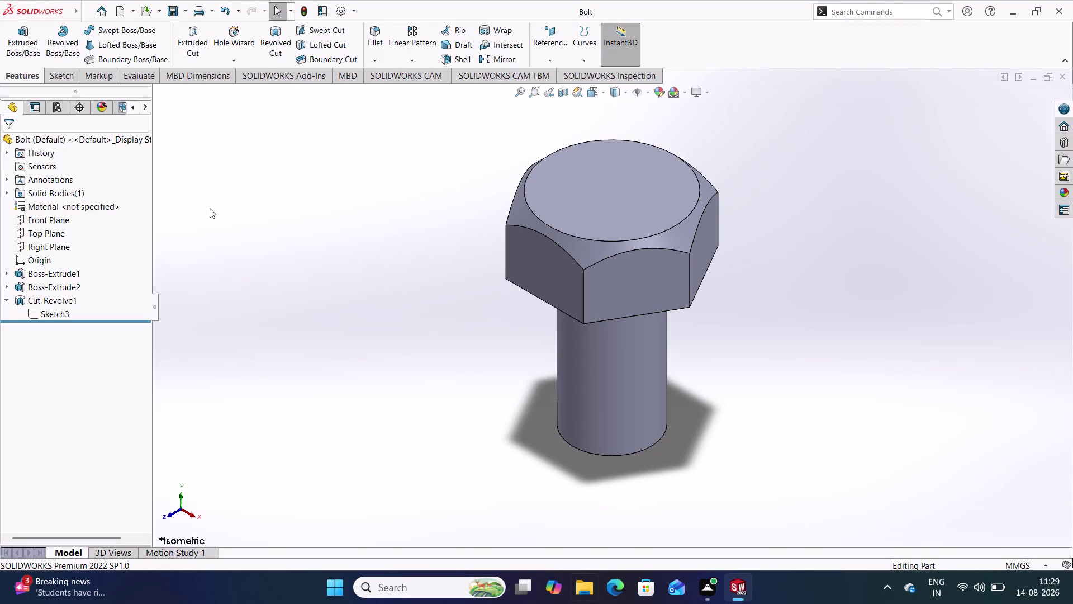
Assign Commercially Pure CP-Ti from Titanium Alloys to the bolt and close the material window.
right_click(72, 208)
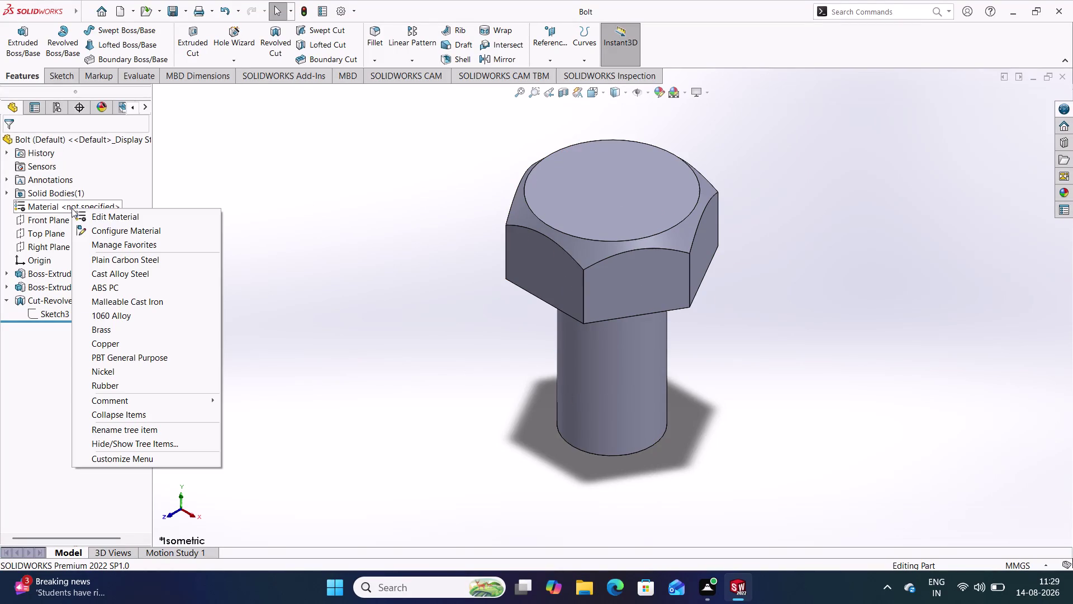
click(122, 216)
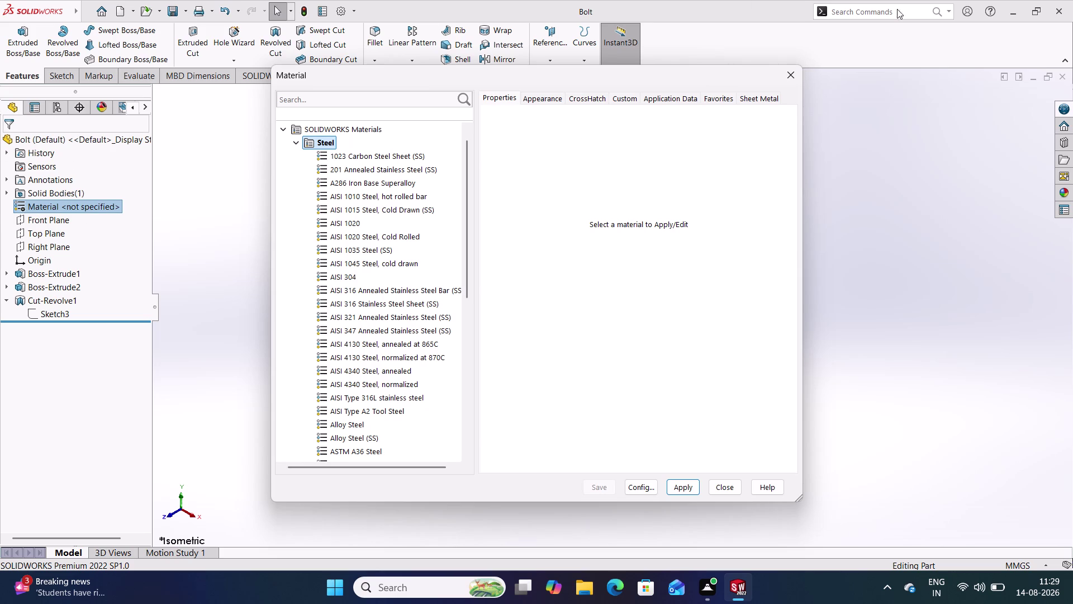
scroll(down, 3)
scroll(down, 3)
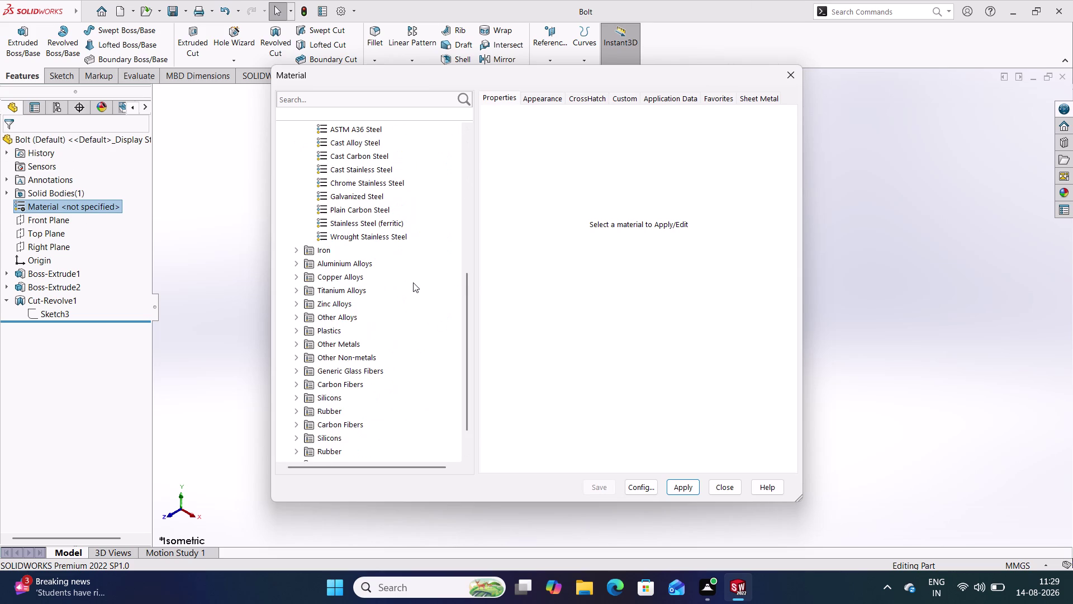
click(351, 265)
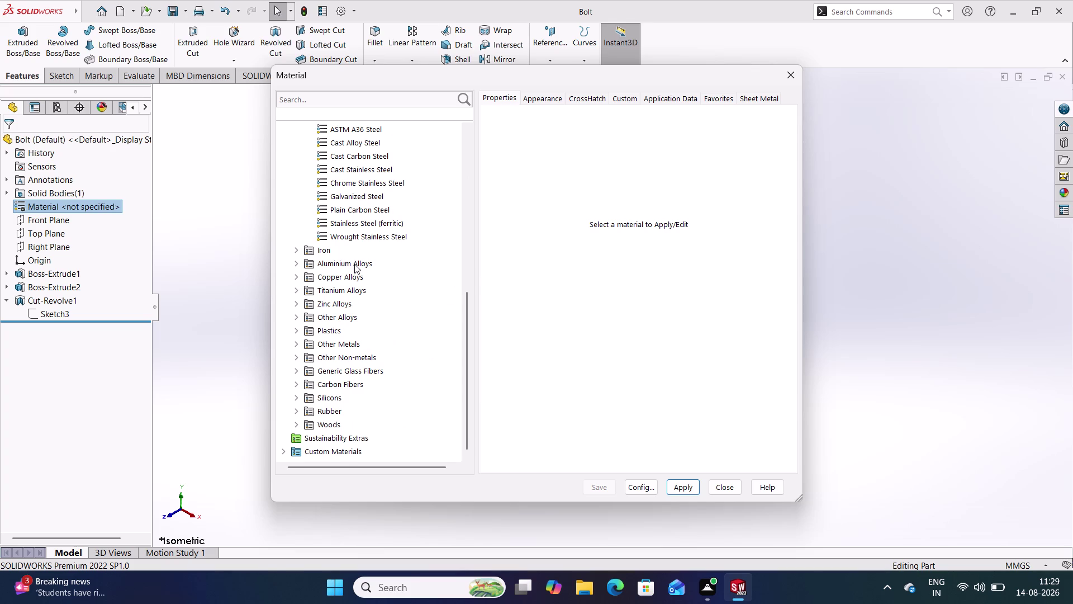
click(357, 292)
double_click(357, 292)
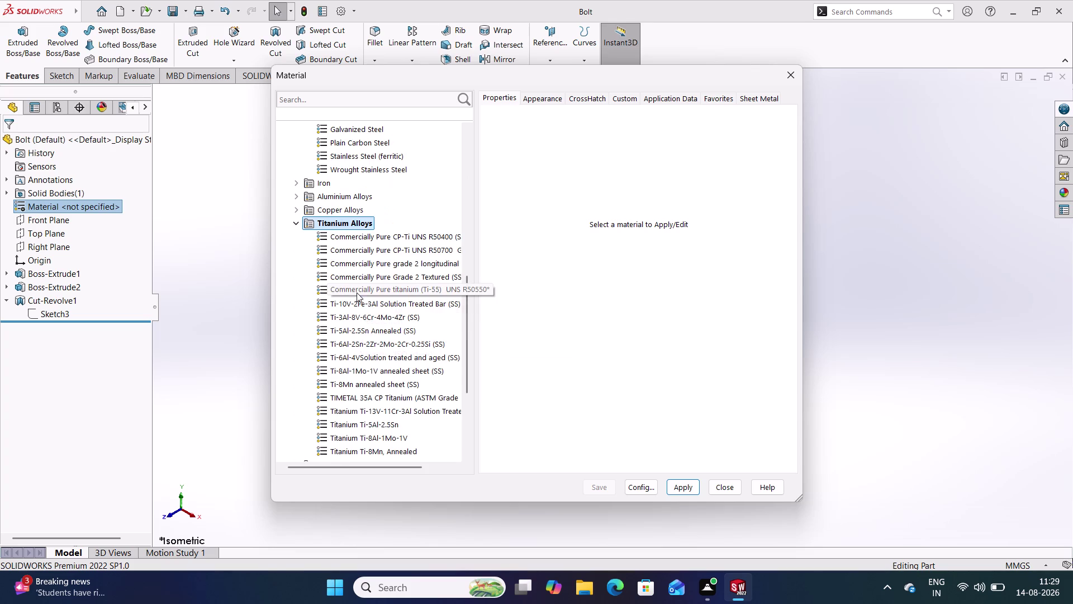
click(378, 240)
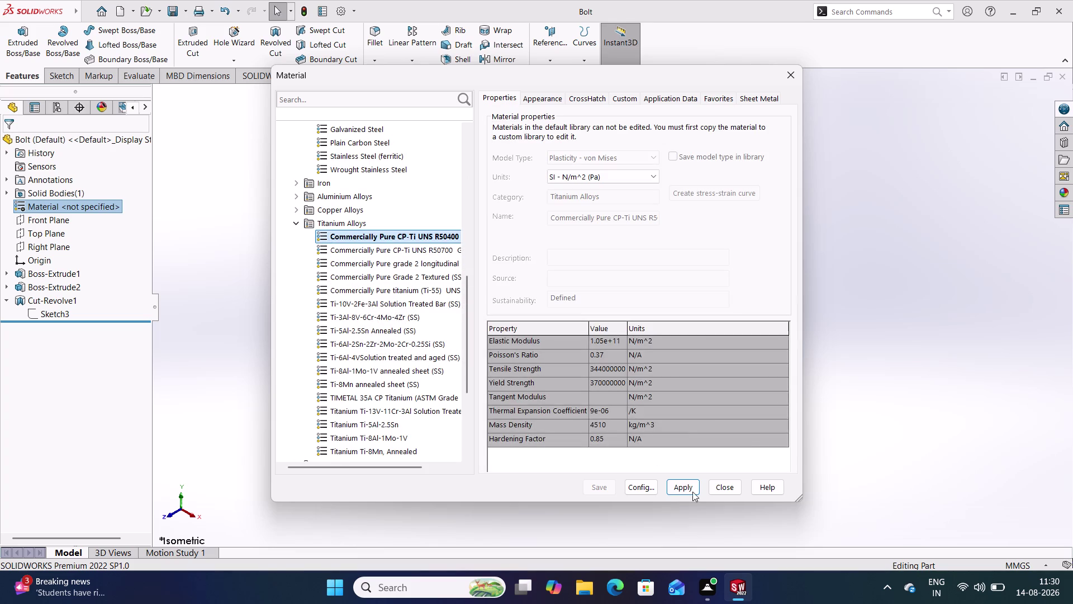
click(685, 482)
click(724, 488)
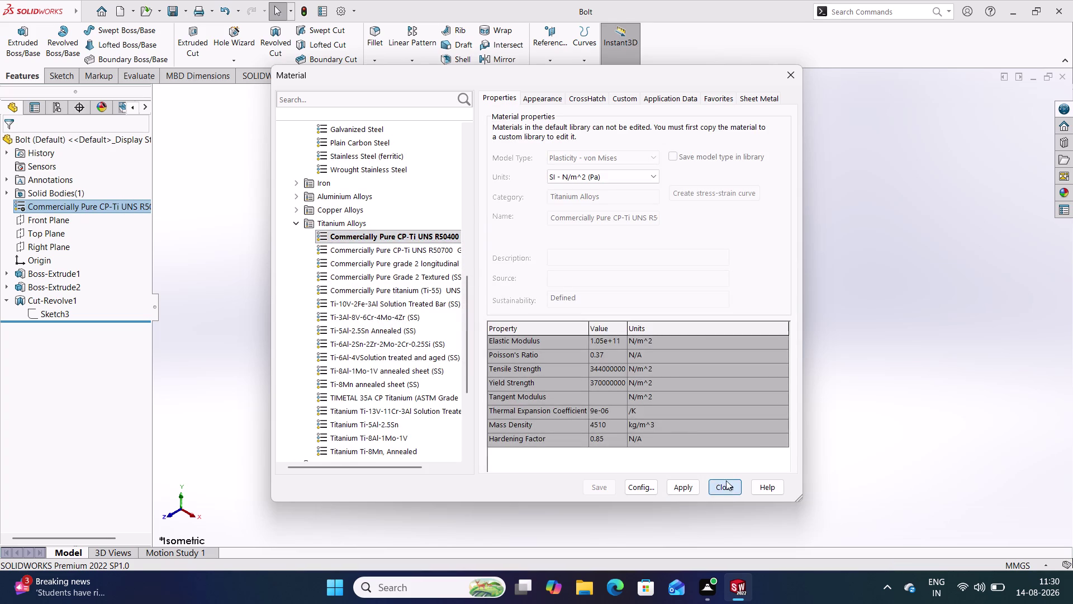
middle_drag(586, 398, 934, 380)
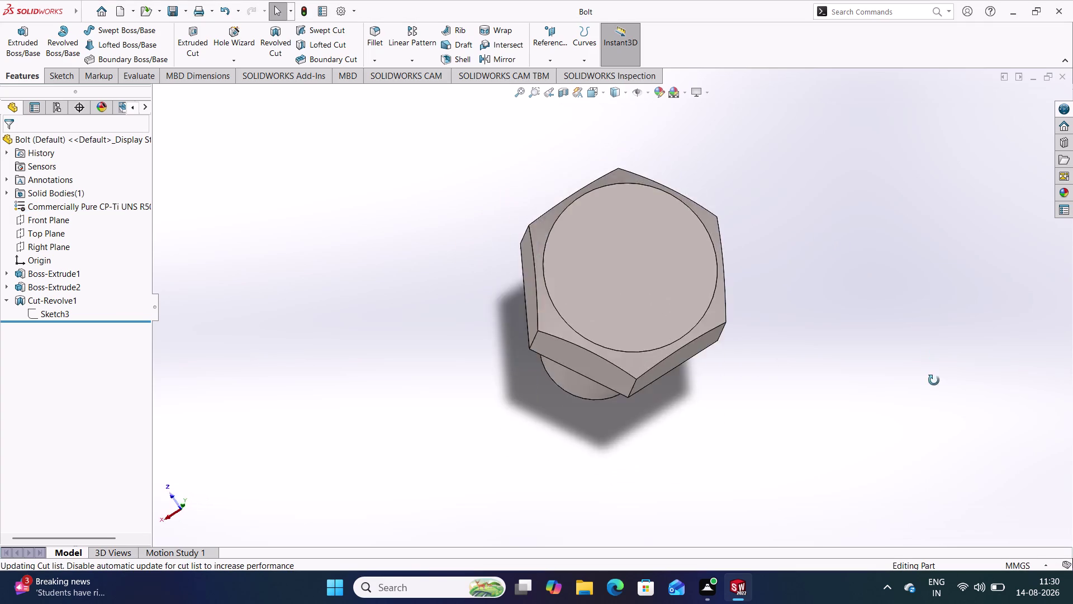
Inspect the titanium bolt, save it, and start a new SOLIDWORKS document.
middle_drag(934, 380, 791, 386)
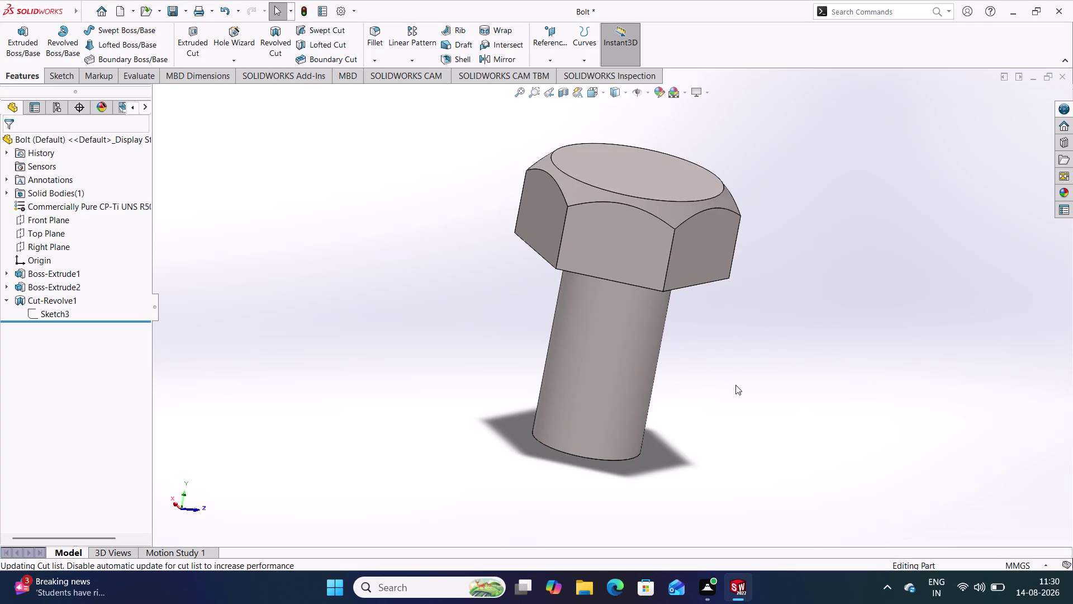
scroll(up, 3)
scroll(up, 3)
scroll(down, 3)
scroll(up, 3)
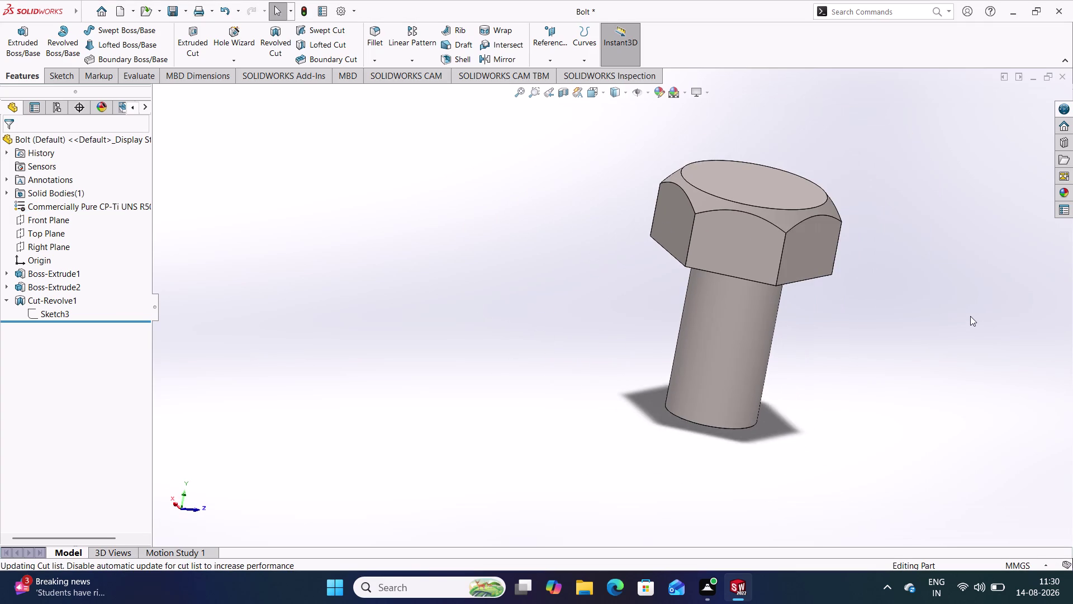
scroll(down, 3)
key(ctrl+s)
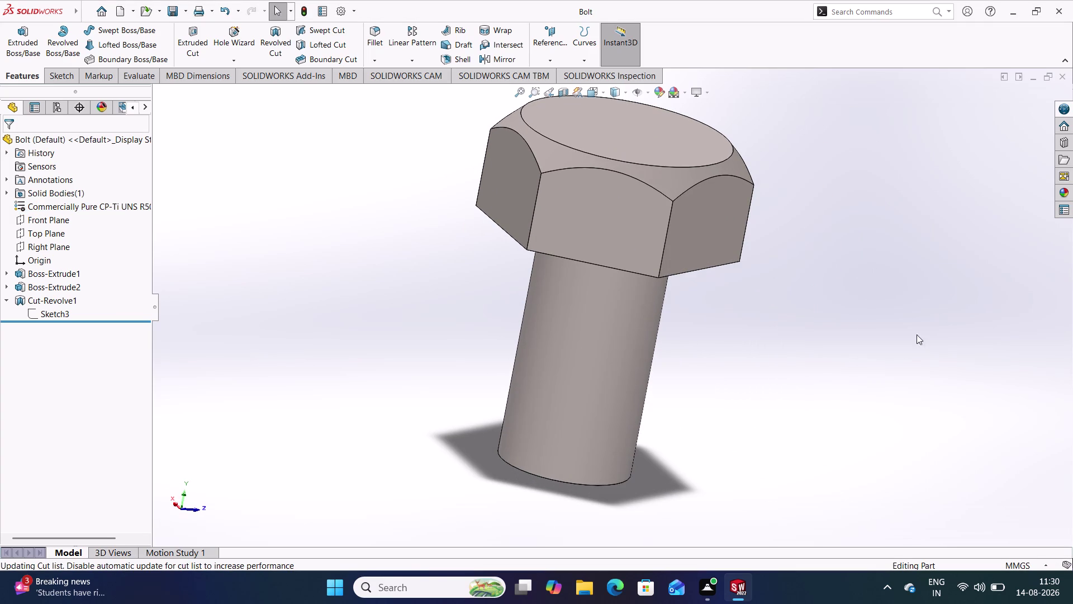
drag(825, 258, 763, 436)
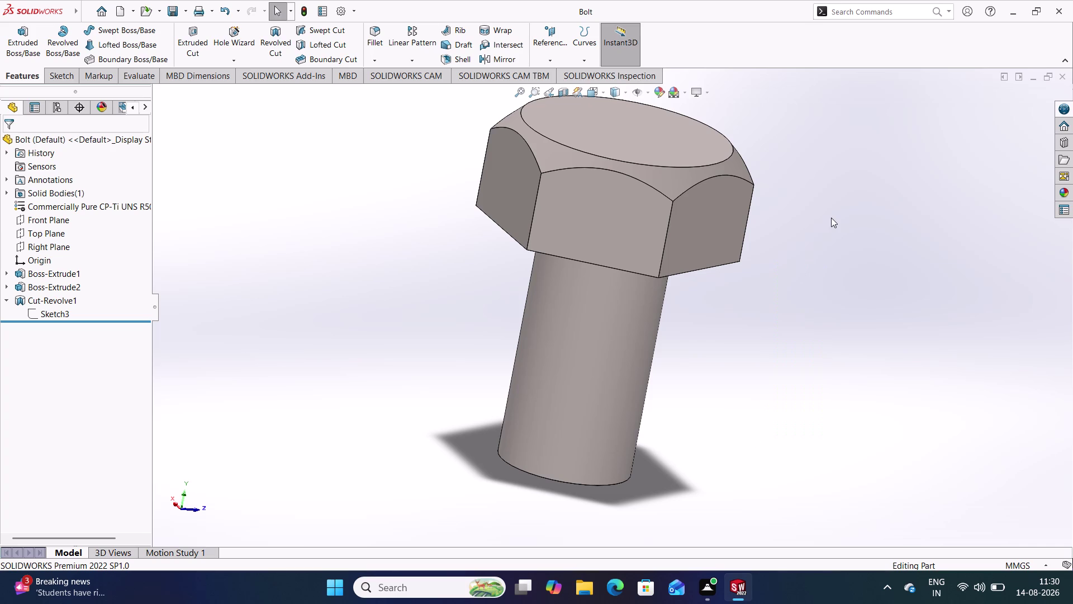
key(n)
key(ctrl+n)
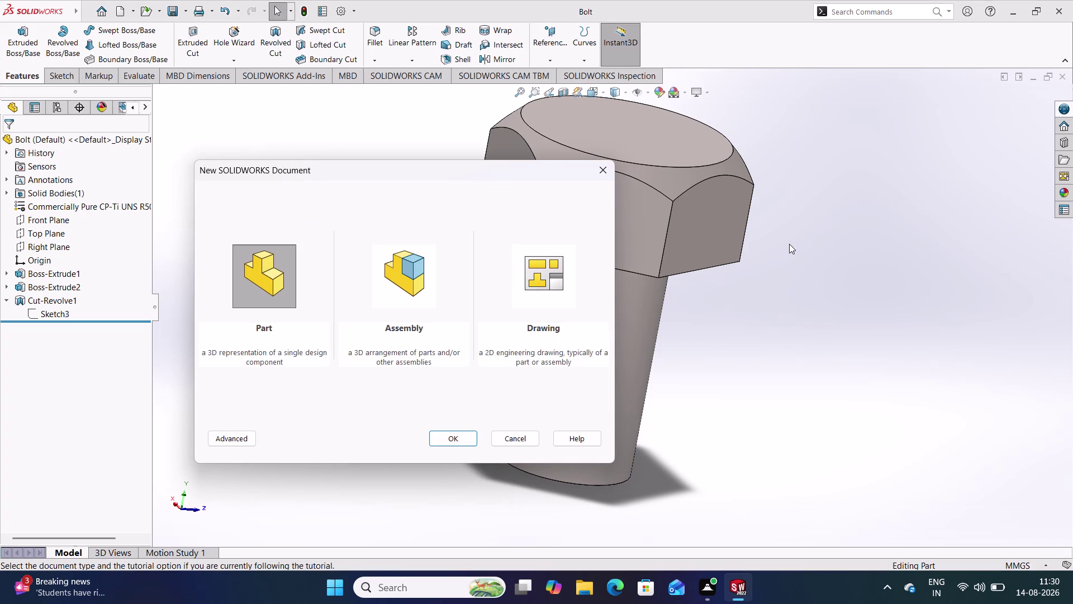
Create a new part, sketch on its Top Plane, and pick the Polygon tool.
key(Return)
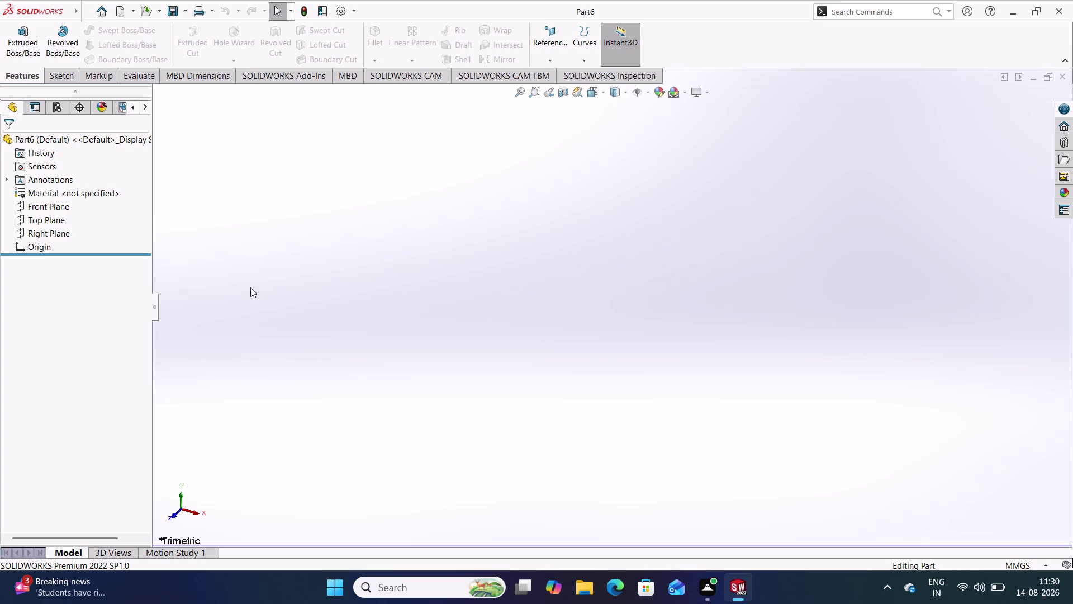
click(46, 222)
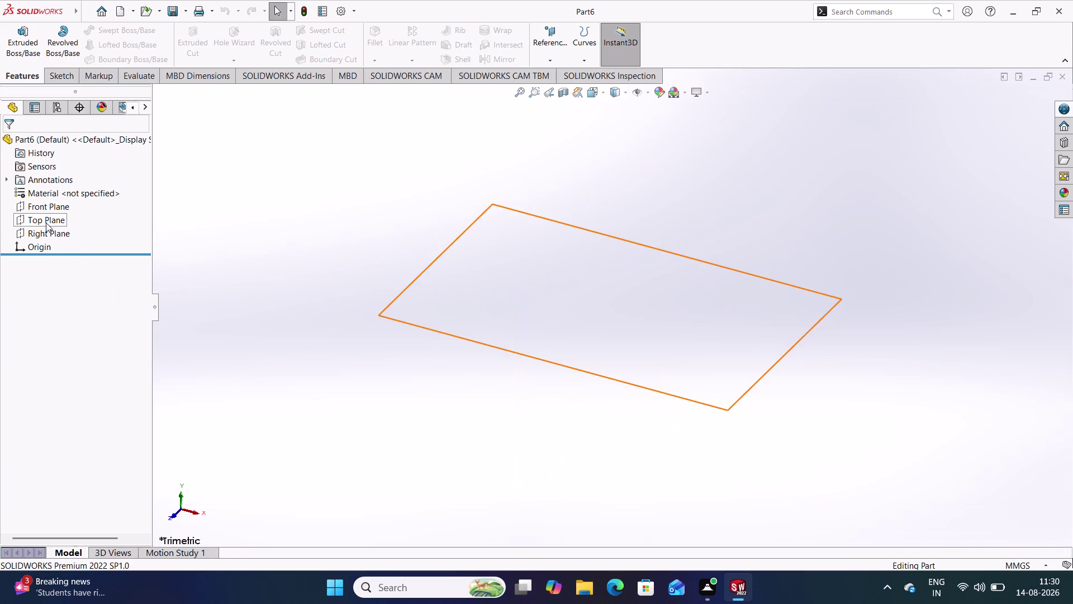
click(53, 206)
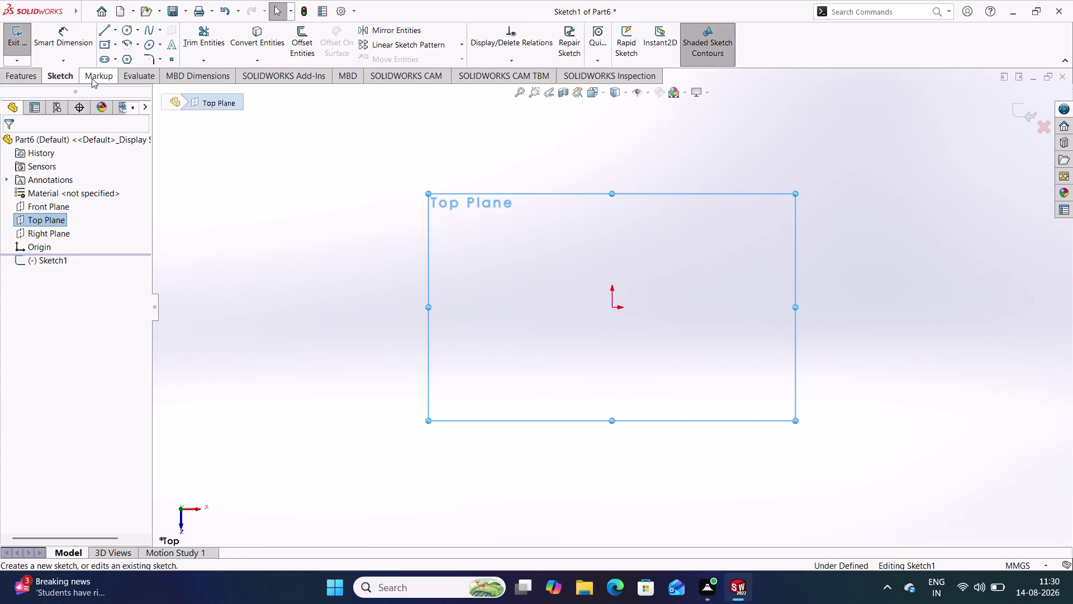
click(128, 61)
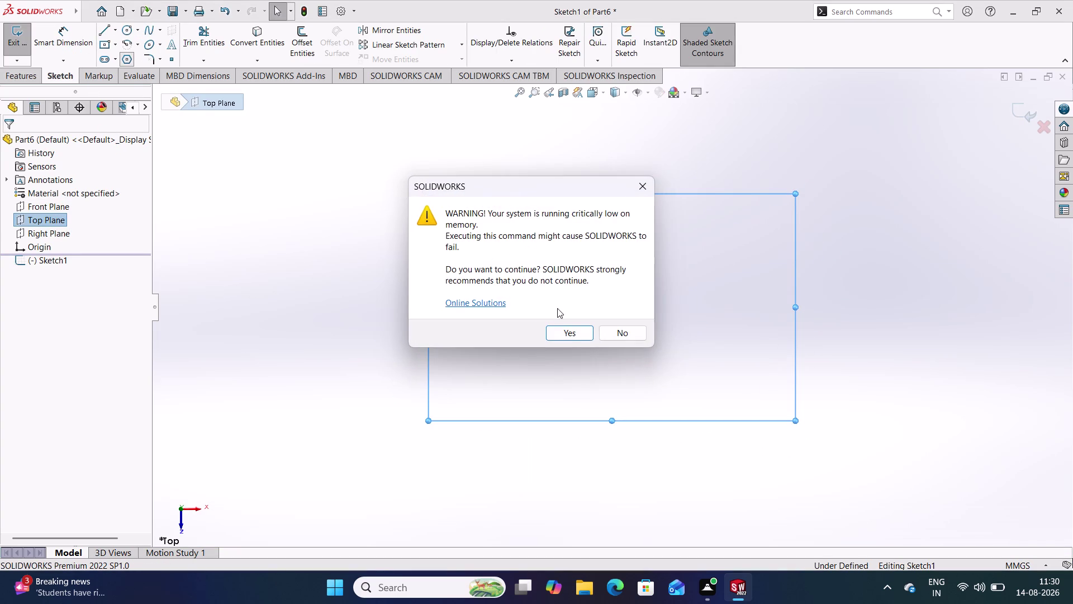
click(568, 333)
Draw the hexagon around the origin and dimension its width to 10 mm.
click(615, 306)
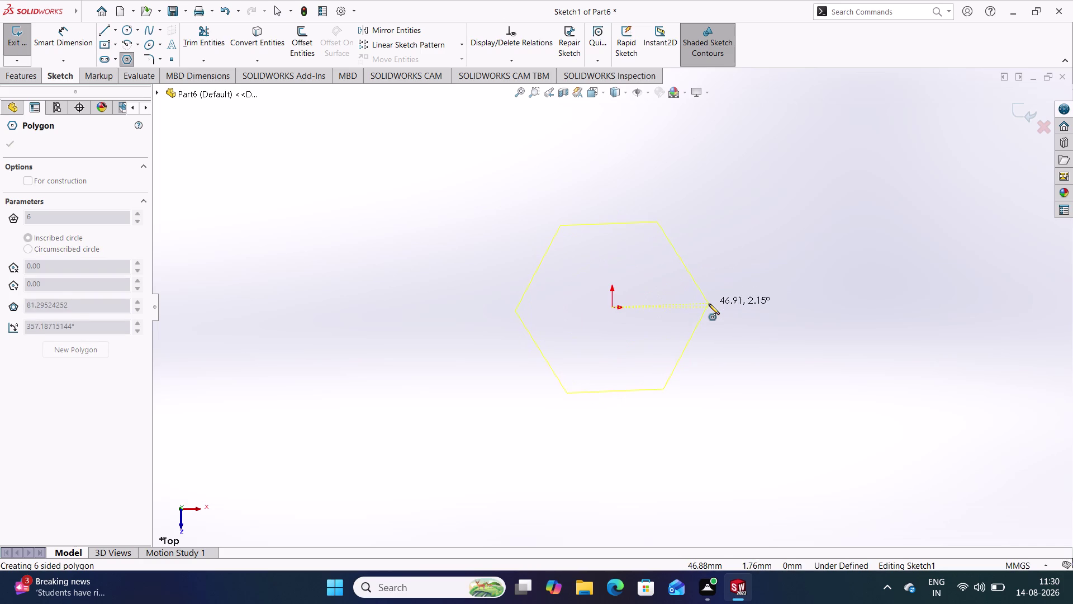
click(708, 306)
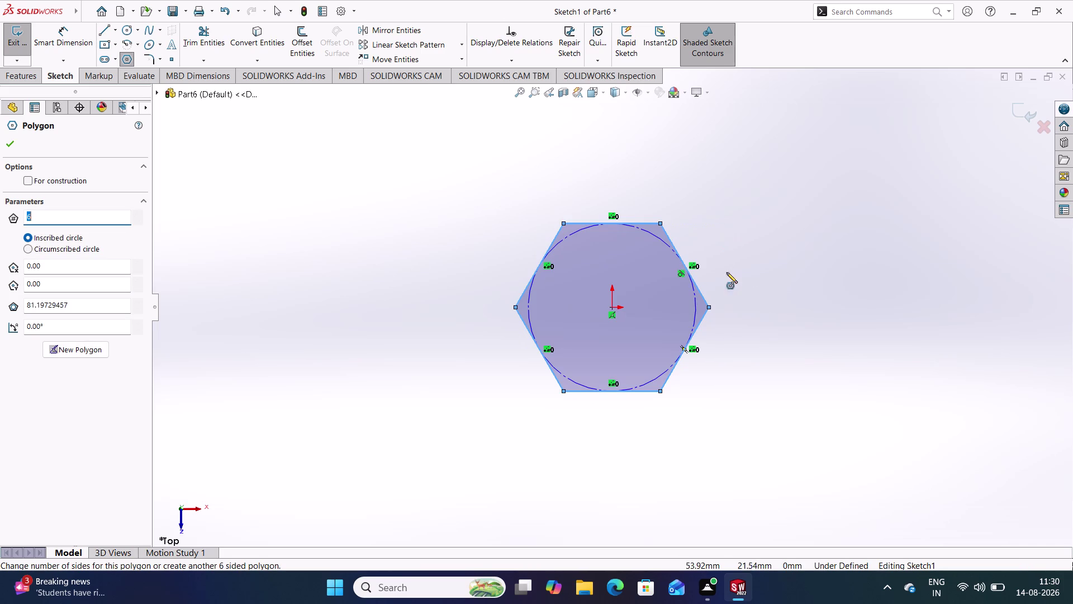
right_drag(786, 371, 788, 168)
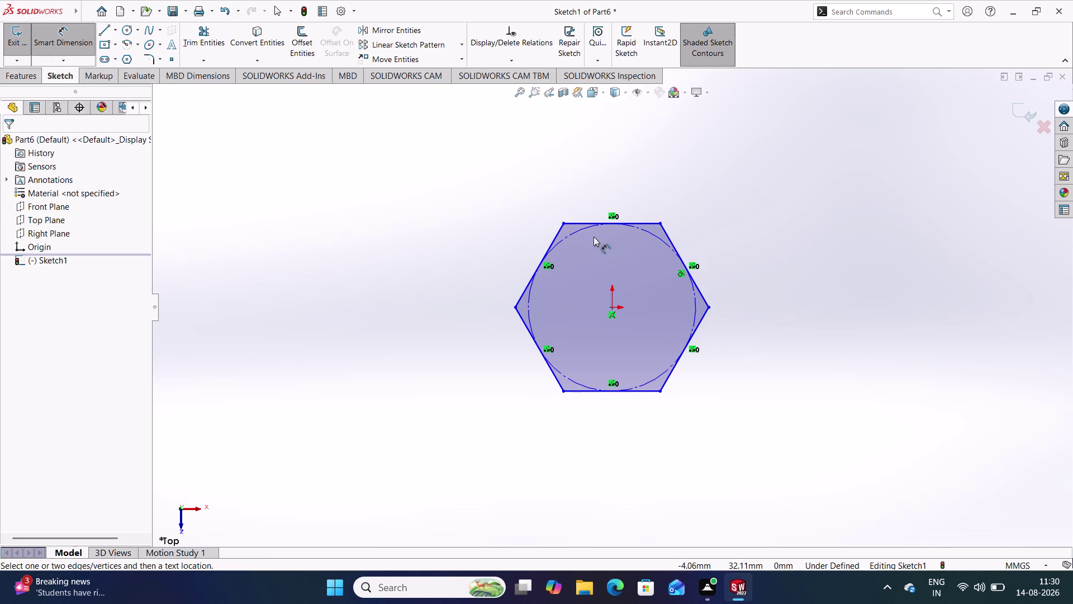
click(516, 306)
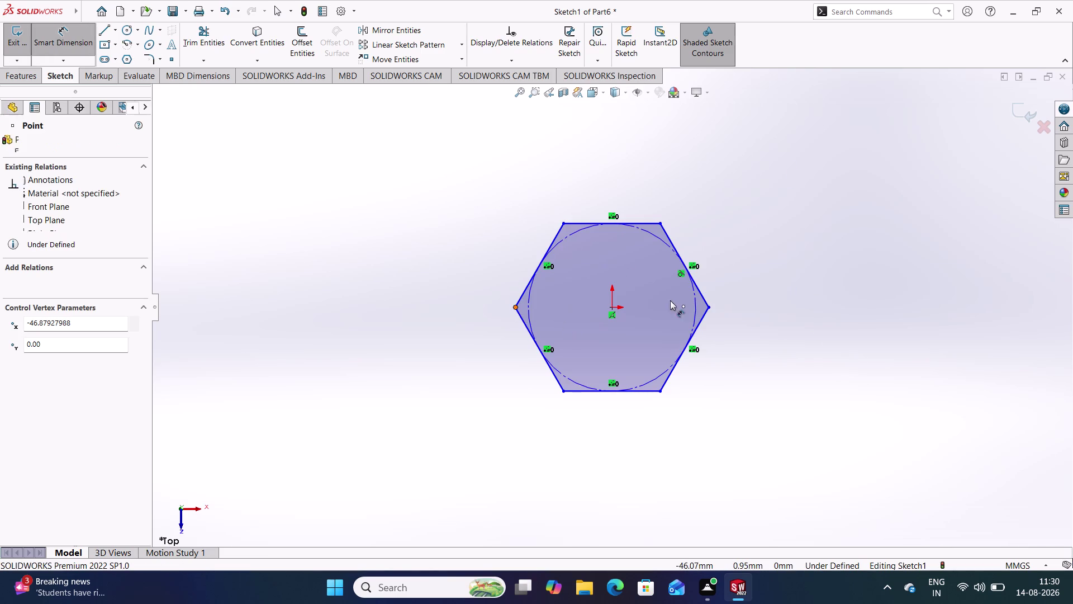
click(709, 306)
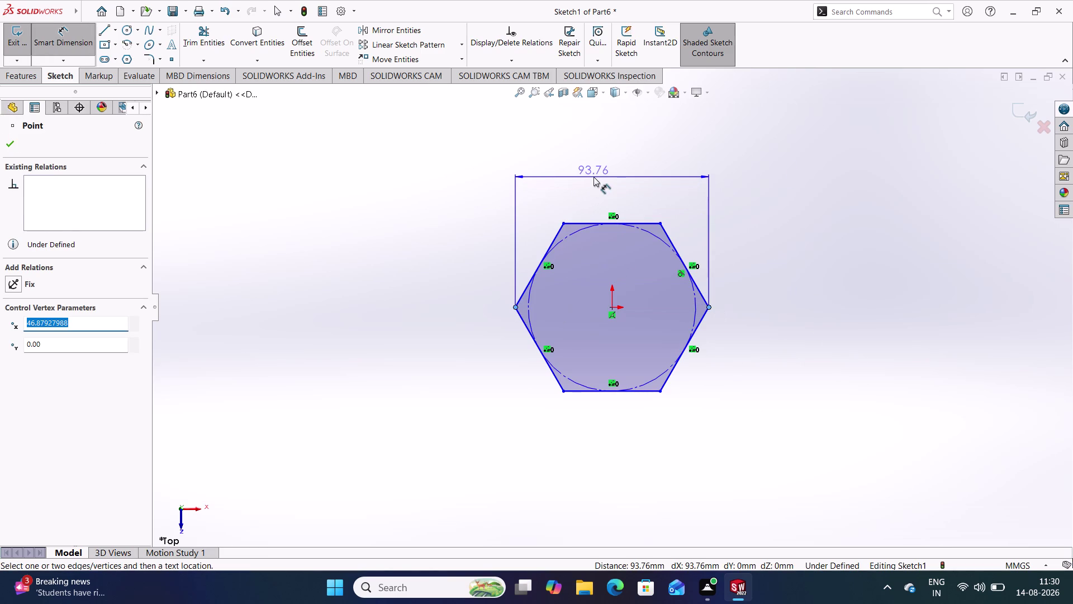
click(598, 176)
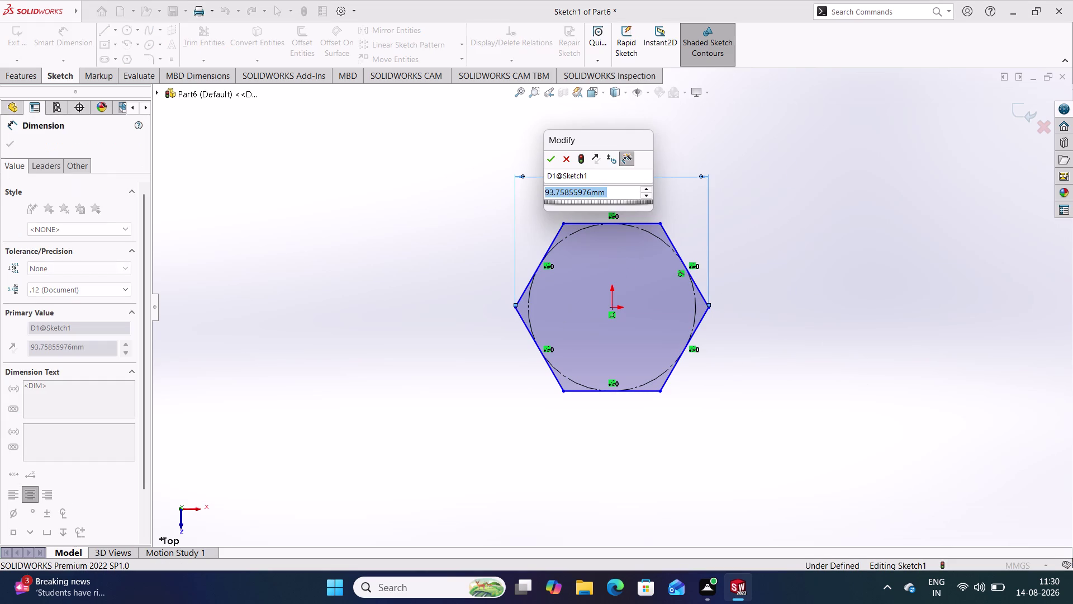
text(10)
key(Return)
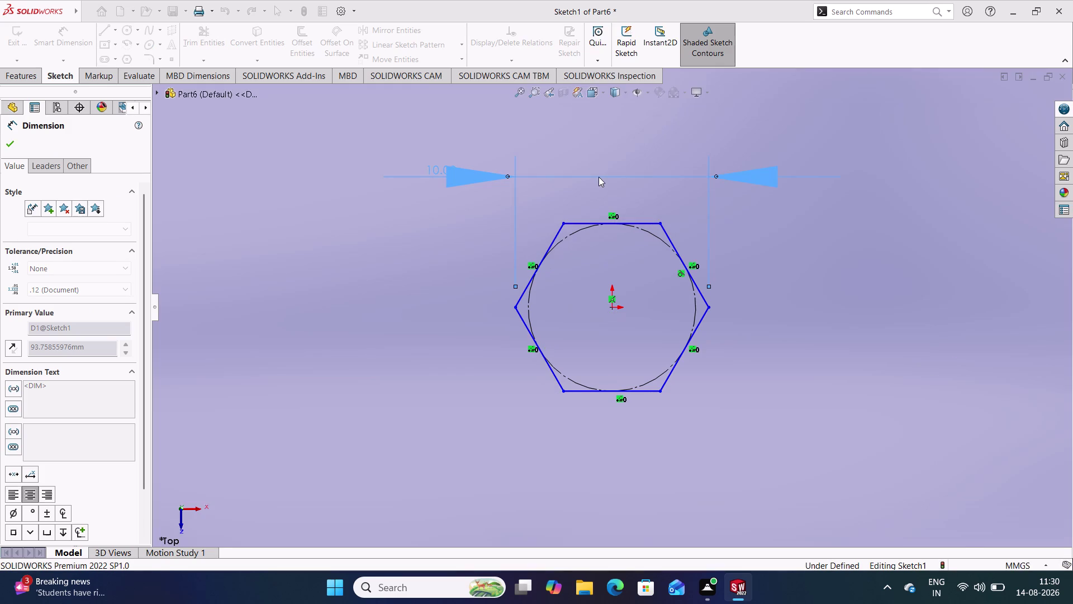
click(806, 195)
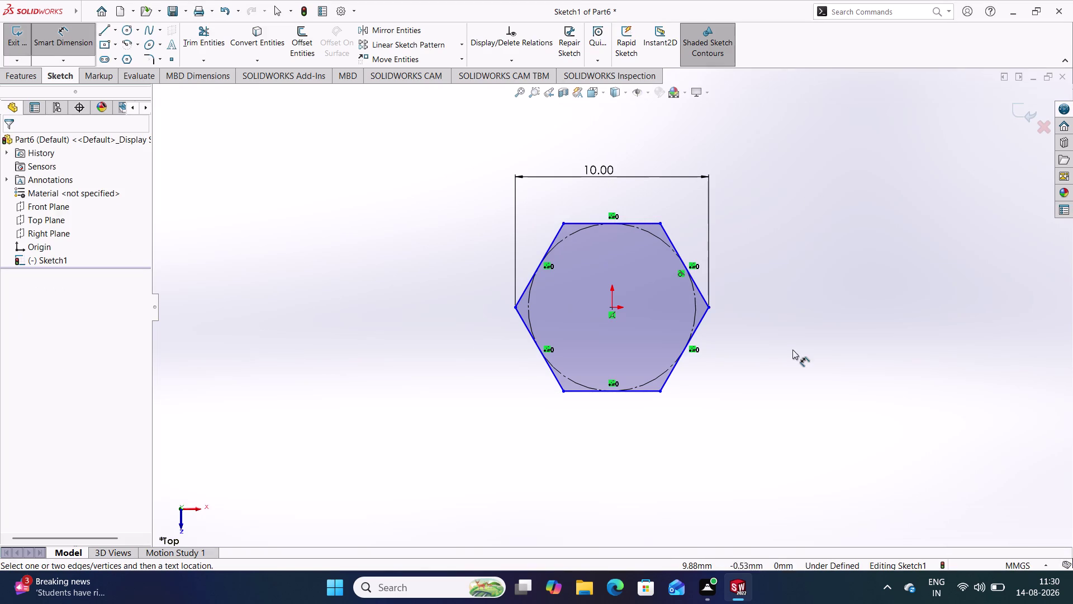
Add a Horizontal relation between two hexagon points to fully define Sketch1.
right_drag(780, 367, 769, 262)
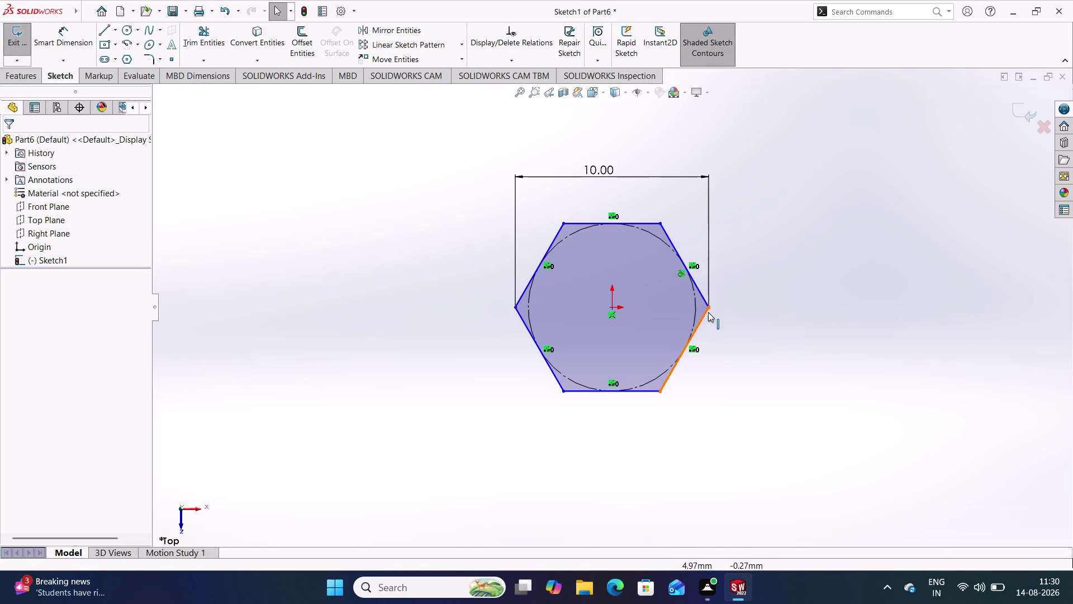
click(708, 308)
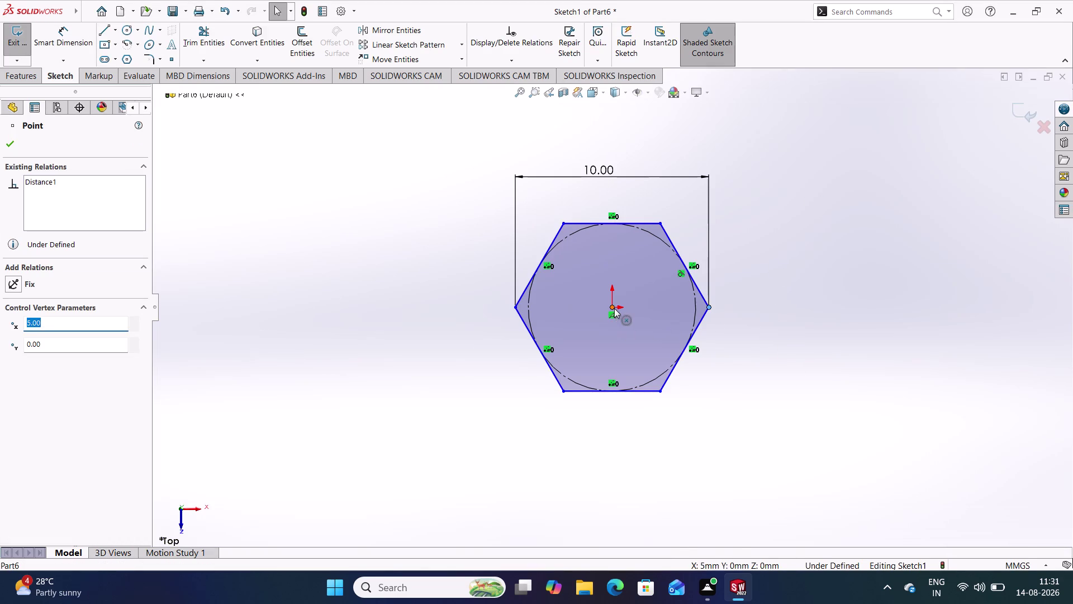
click(613, 305)
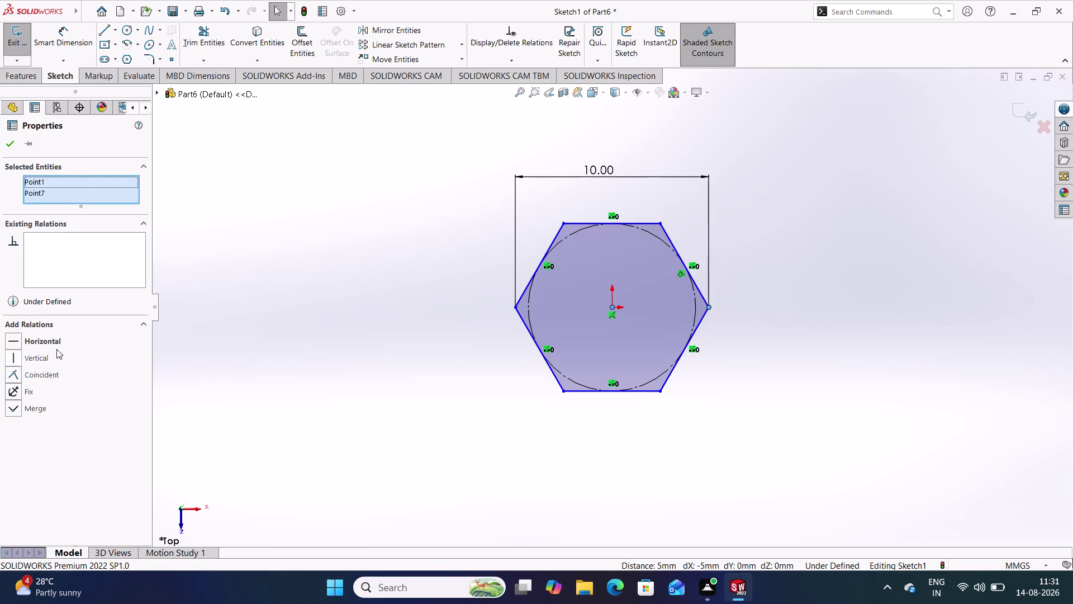
click(42, 339)
click(233, 314)
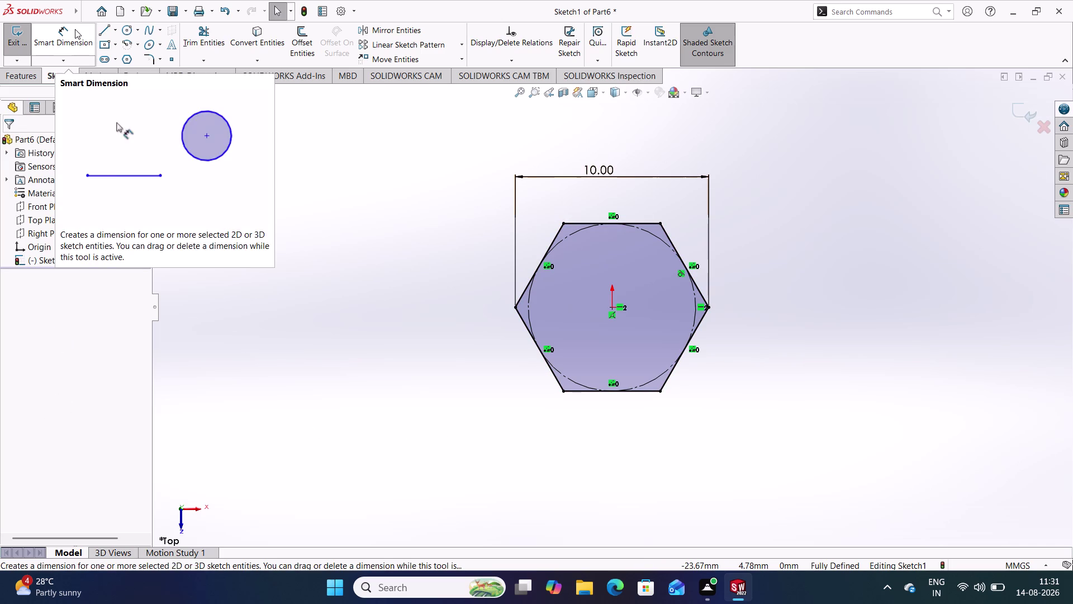
click(124, 30)
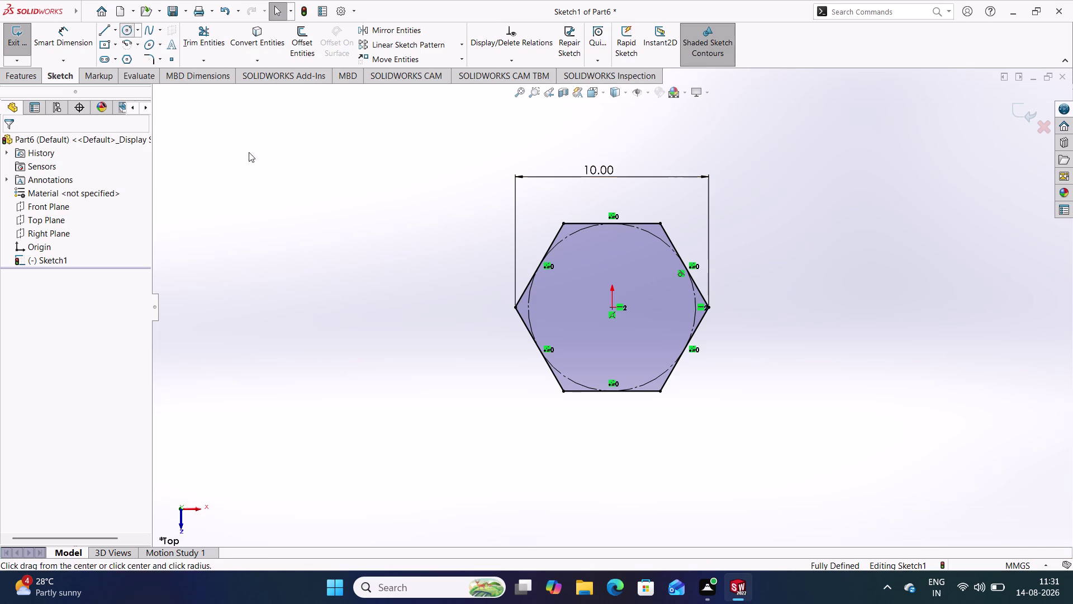
Draw a circle at the origin, dimension it to 4 mm diameter, and exit the sketch.
click(612, 308)
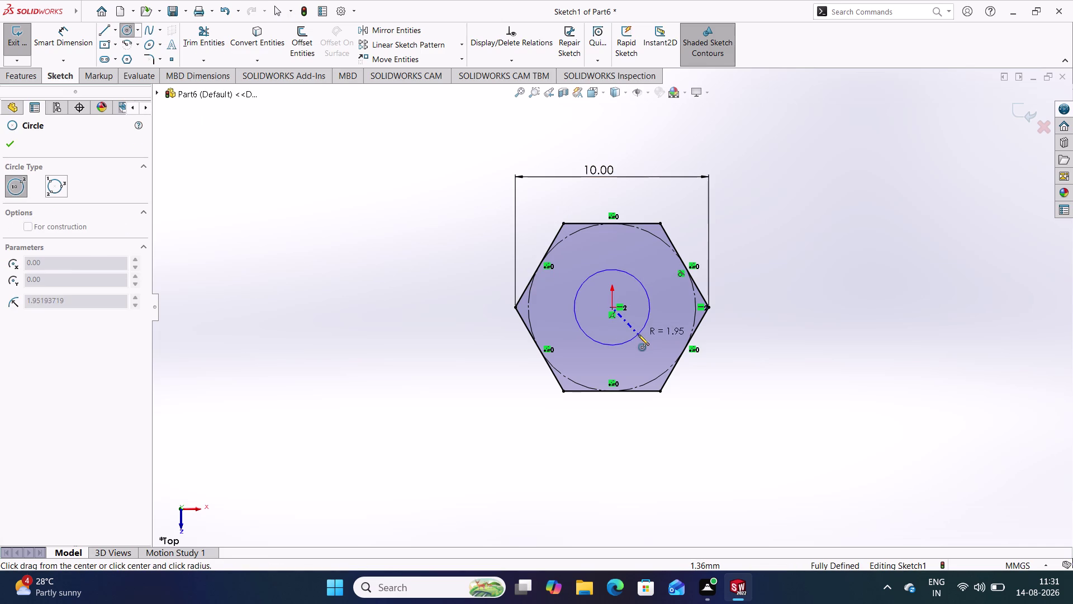
click(639, 338)
right_drag(826, 405, 820, 269)
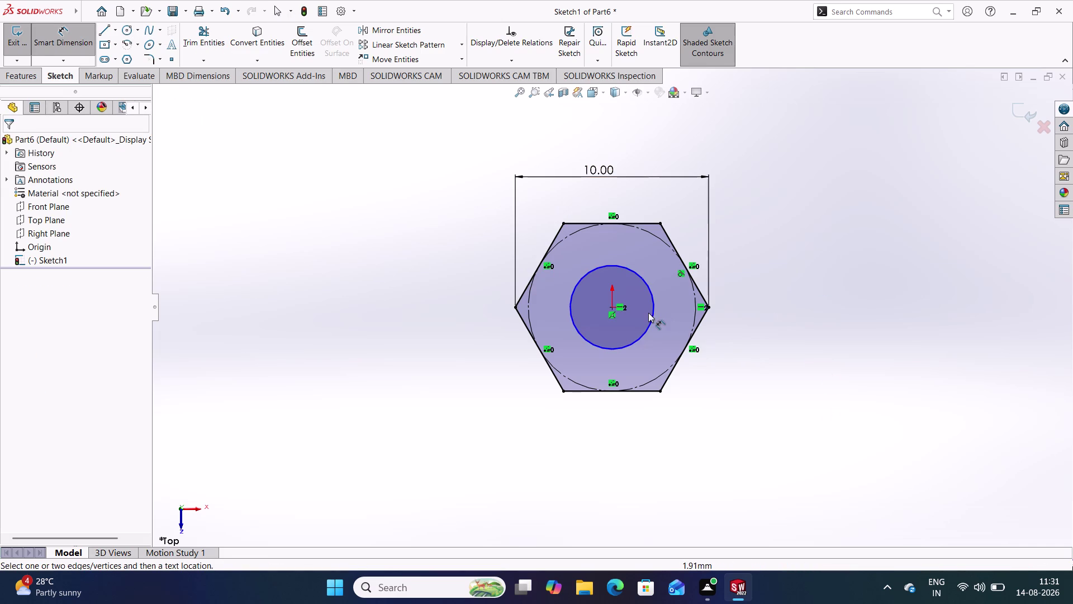
click(652, 312)
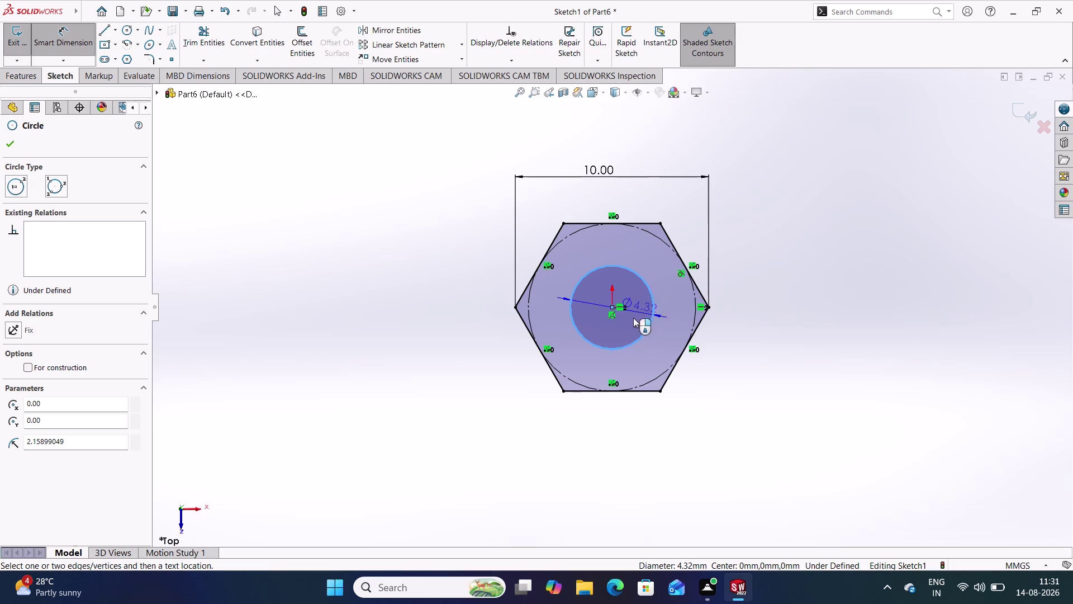
click(616, 330)
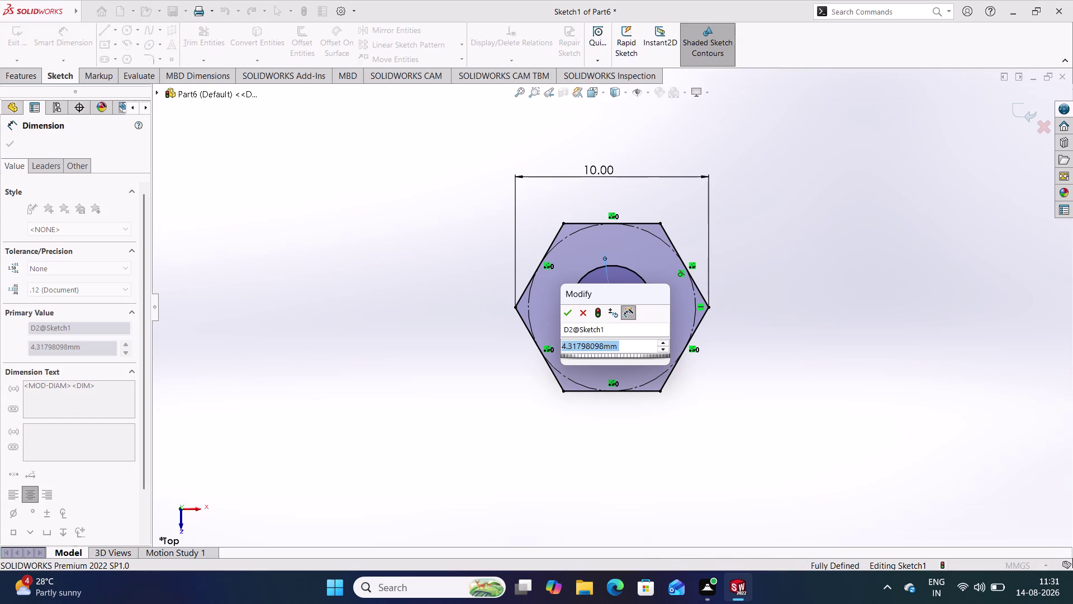
key(4)
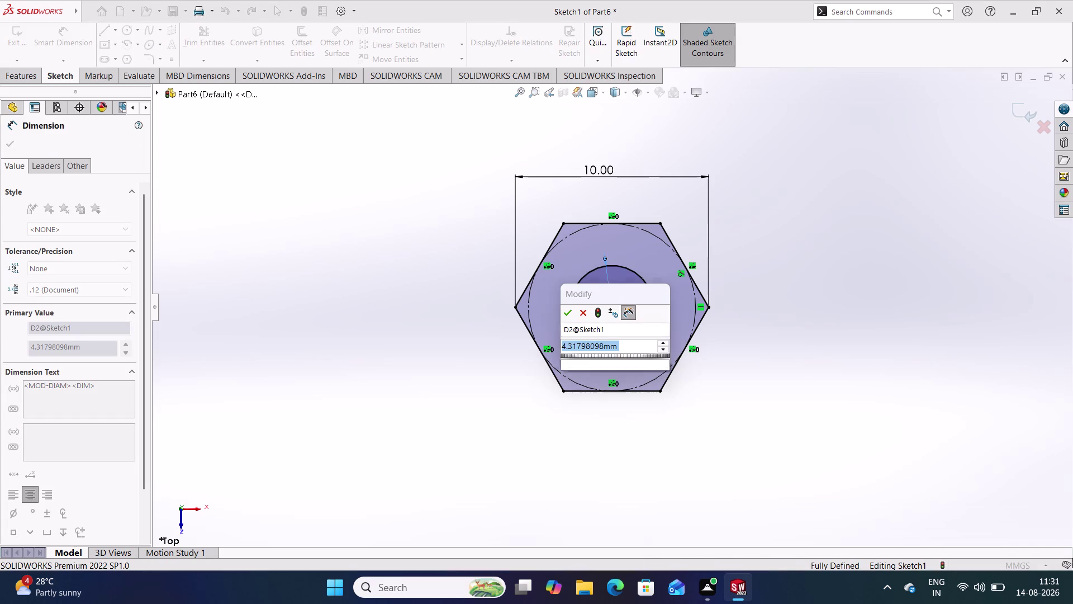
key(Return)
click(820, 283)
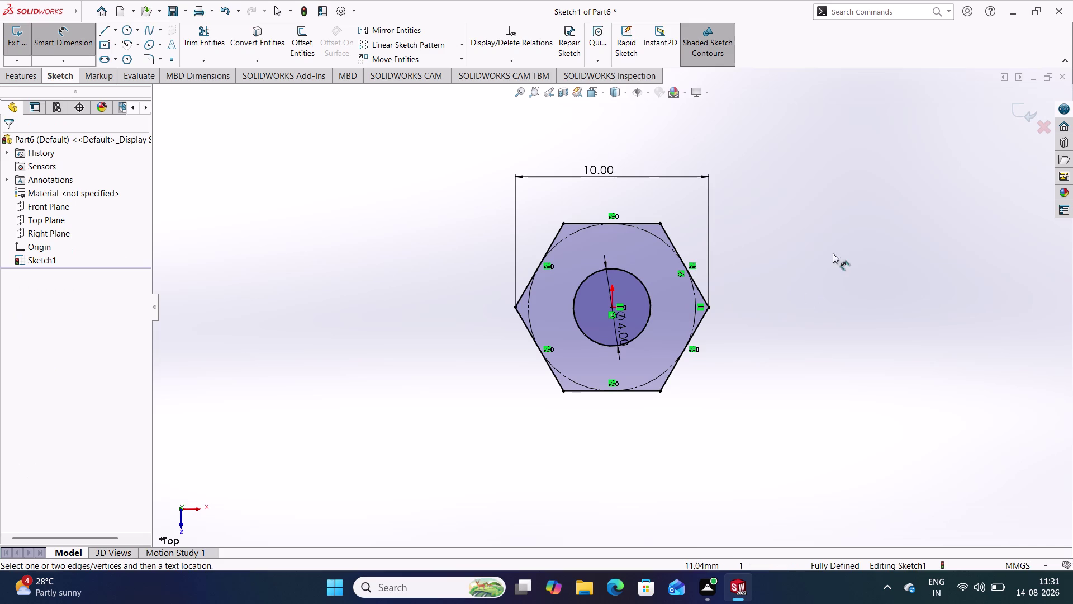
click(1018, 109)
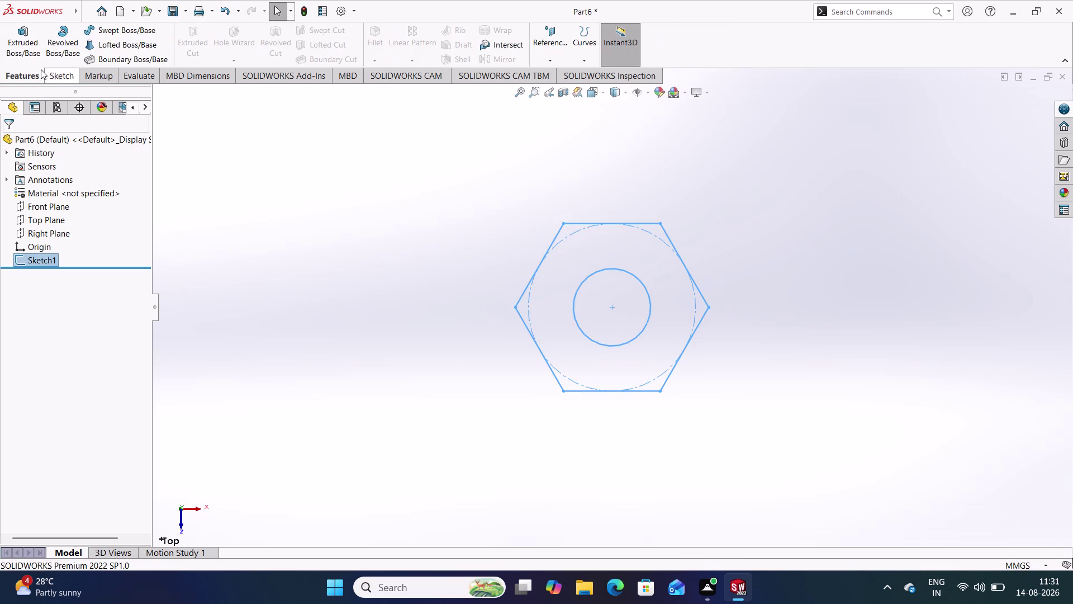
Extrude the sketch Blind to 5 mm in the reversed direction, creating Boss-Extrude1.
click(22, 50)
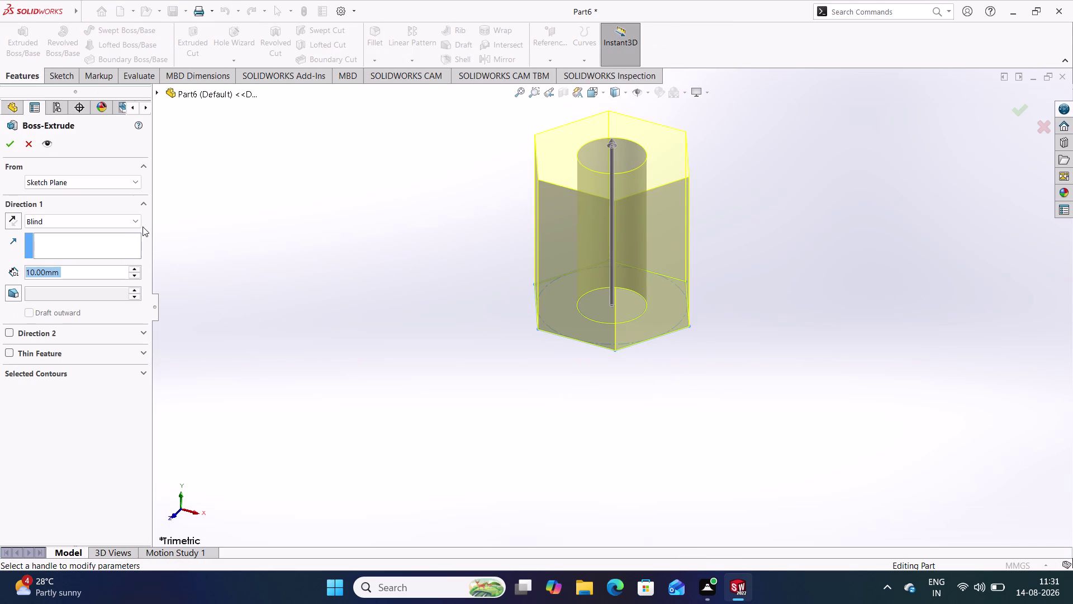
click(133, 221)
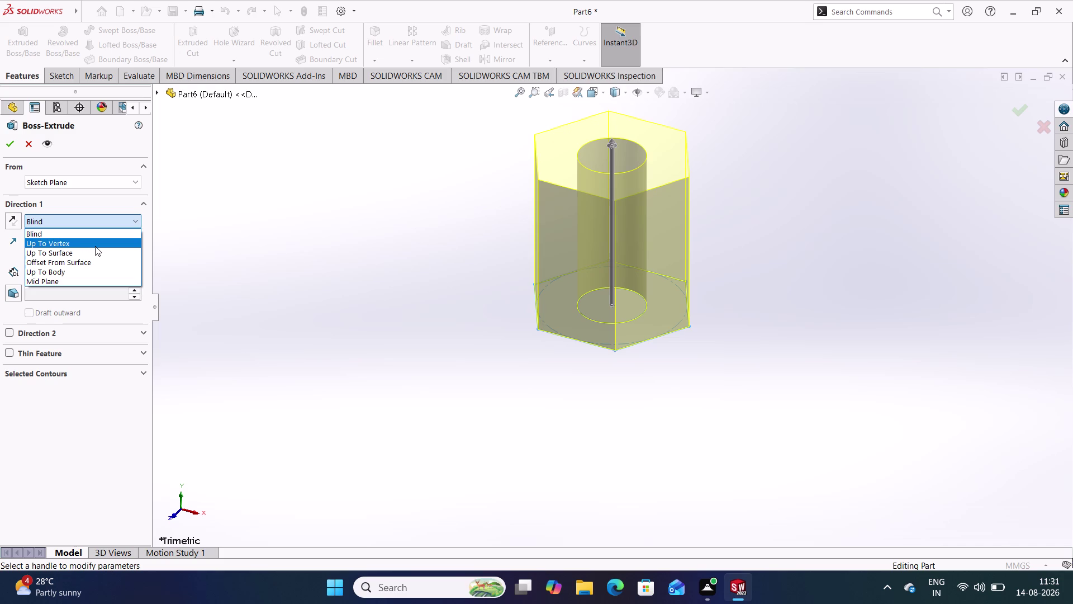
click(98, 236)
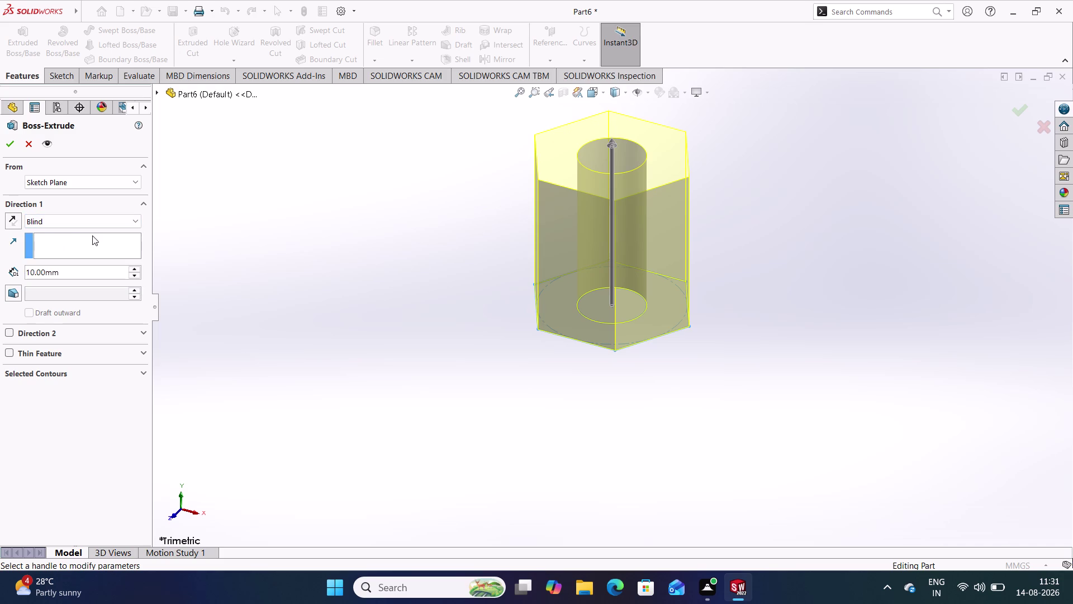
click(7, 219)
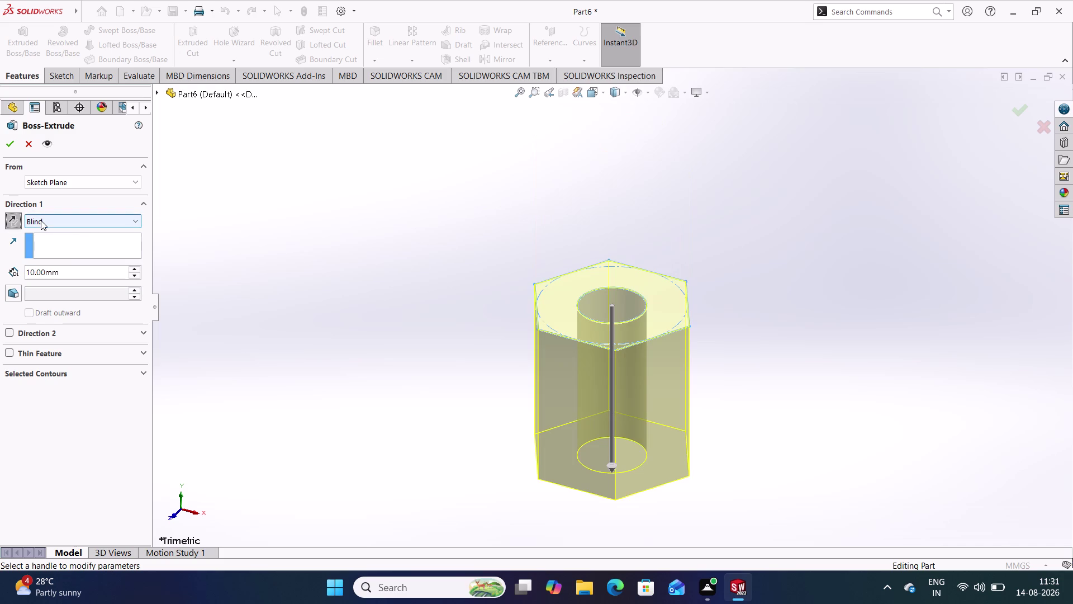
drag(71, 269, 19, 274)
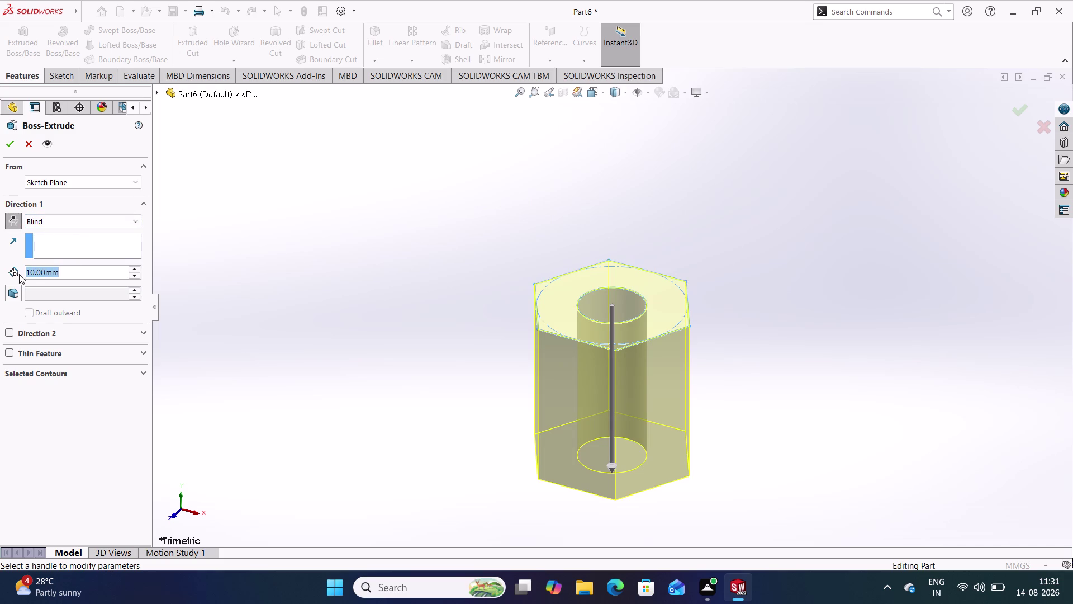
key(5)
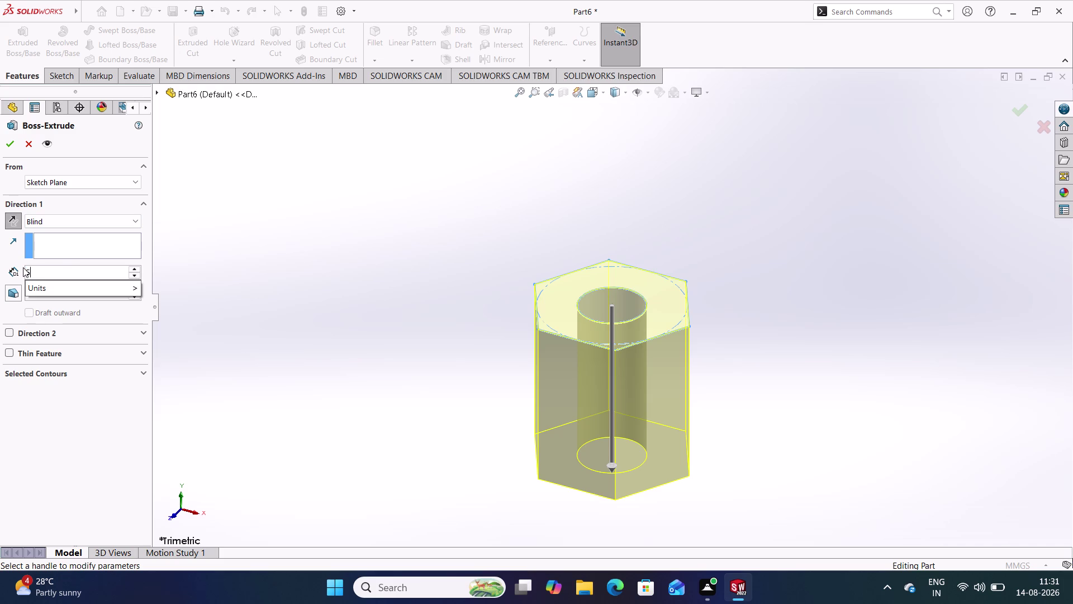
key(Return)
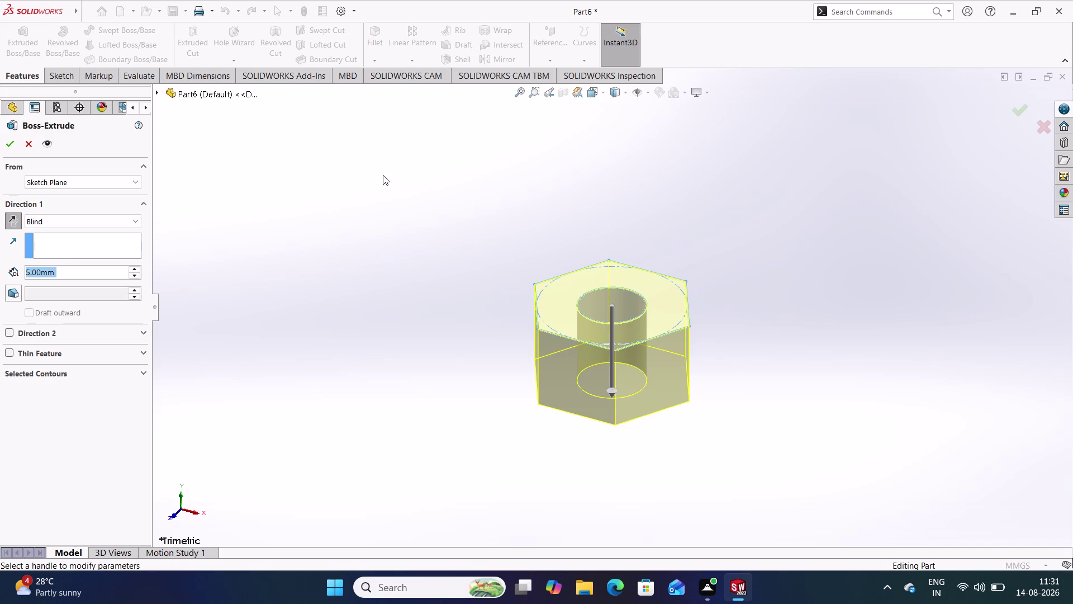
key(Return)
click(403, 239)
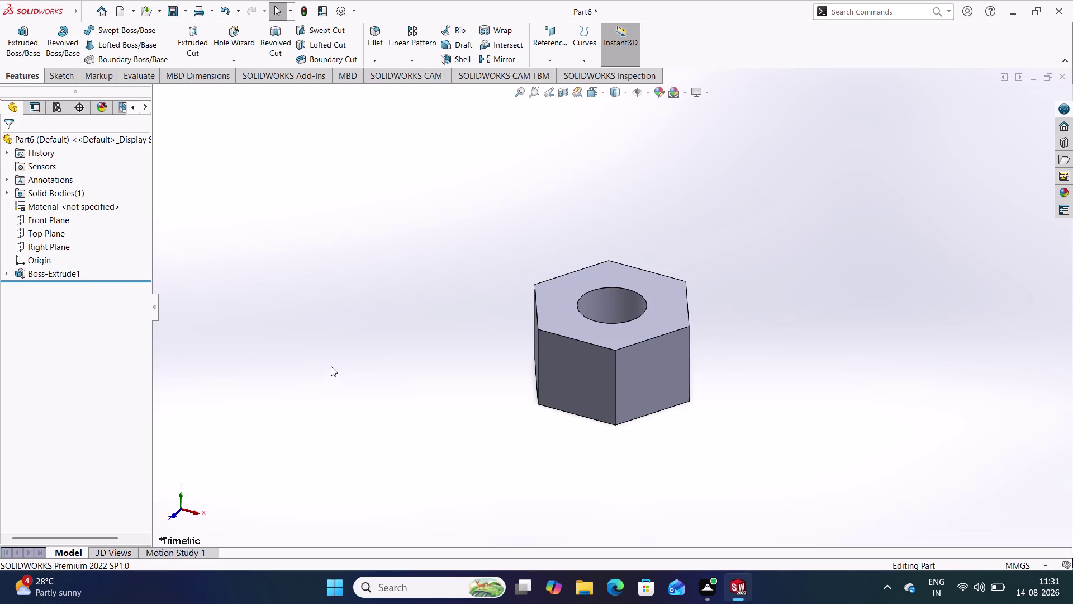
Switch to isometric view and start a new sketch on the Front Plane.
key(ctrl+7)
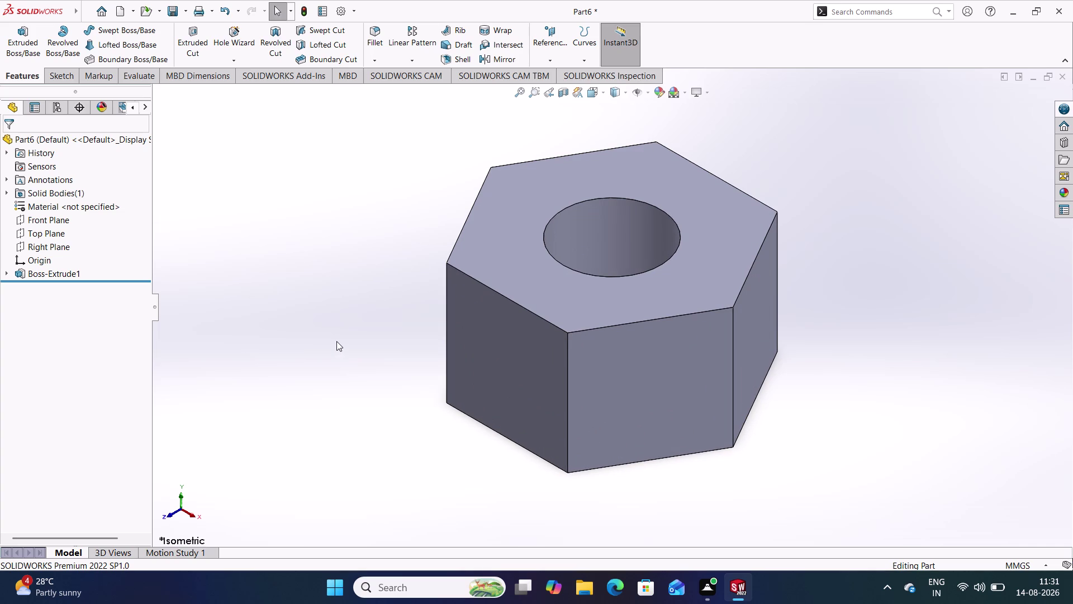
click(39, 216)
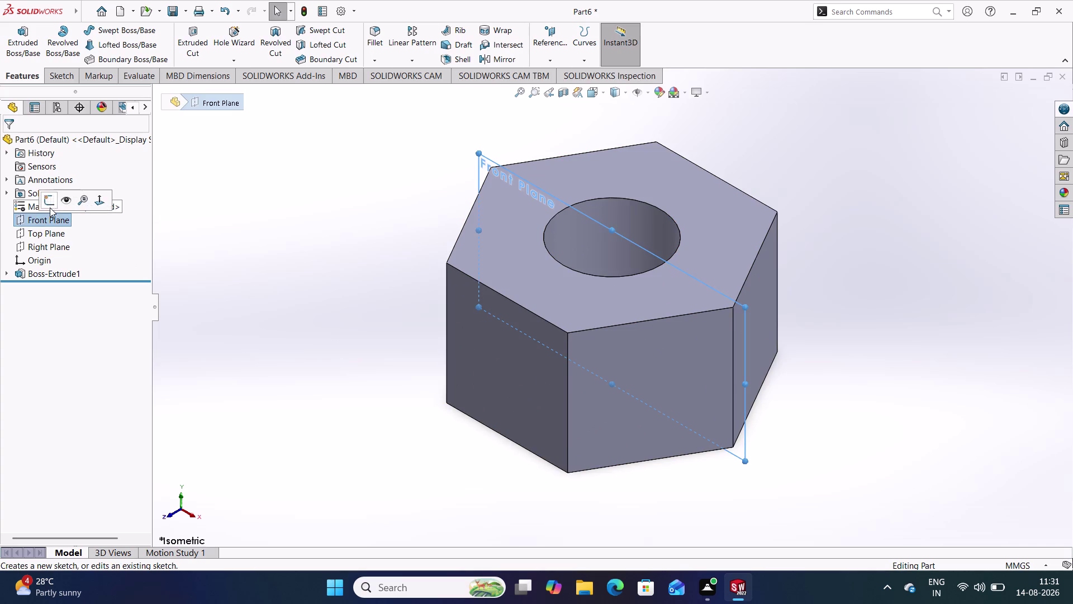
click(51, 206)
scroll(up, 3)
click(533, 467)
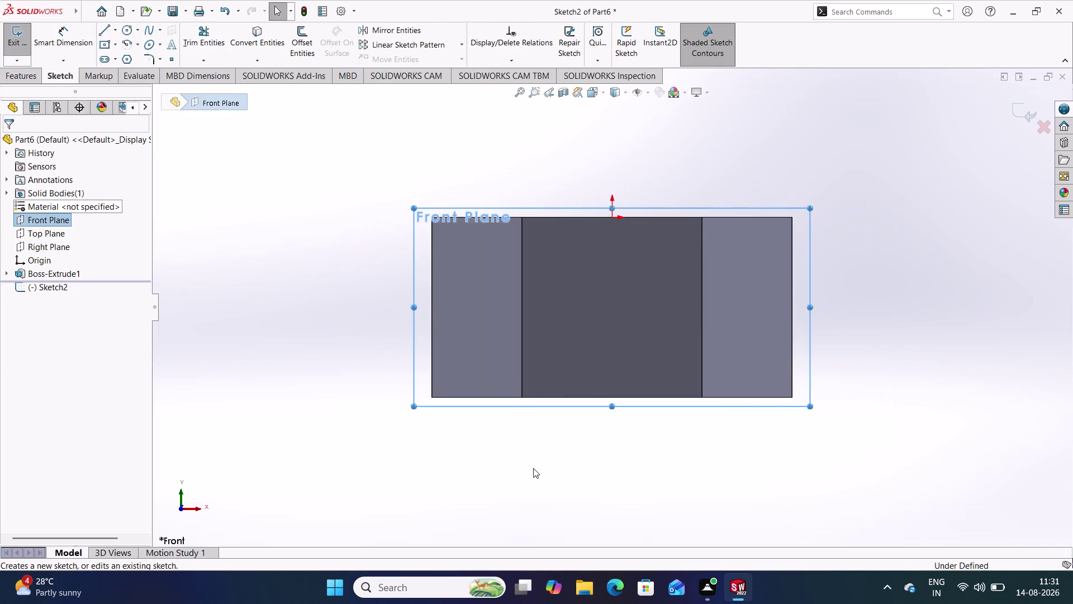
double_click(102, 32)
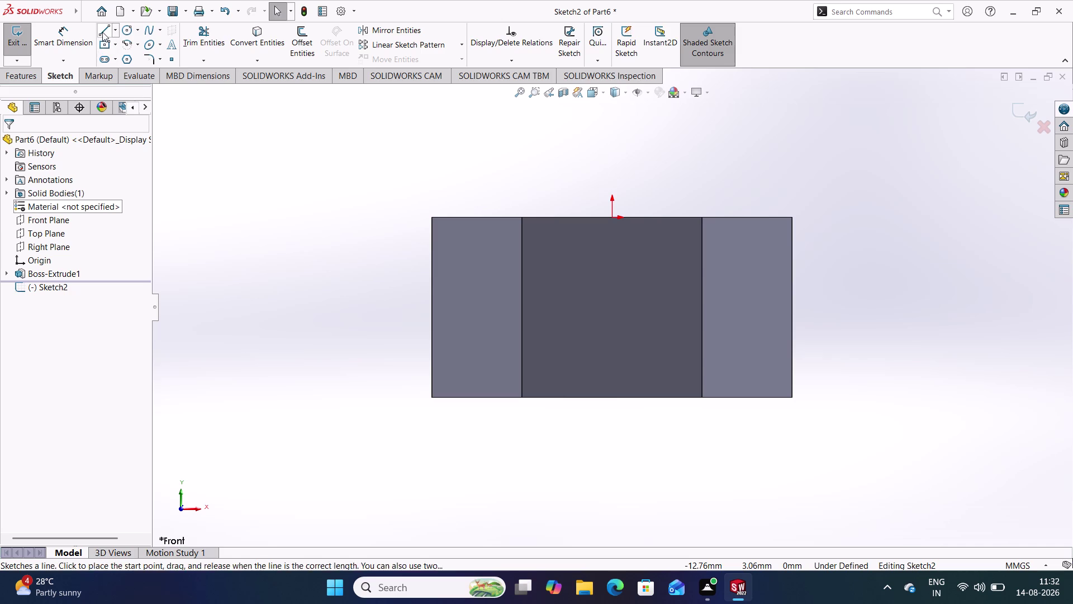
Draw a small right-triangle outline beside the nut at its top-edge level.
click(857, 215)
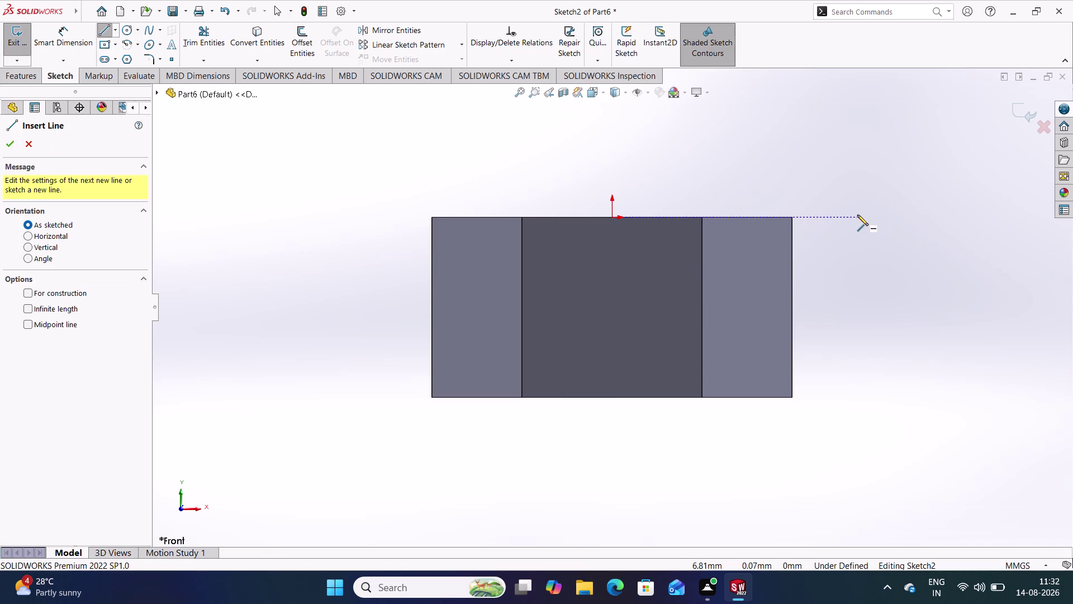
click(912, 216)
click(914, 260)
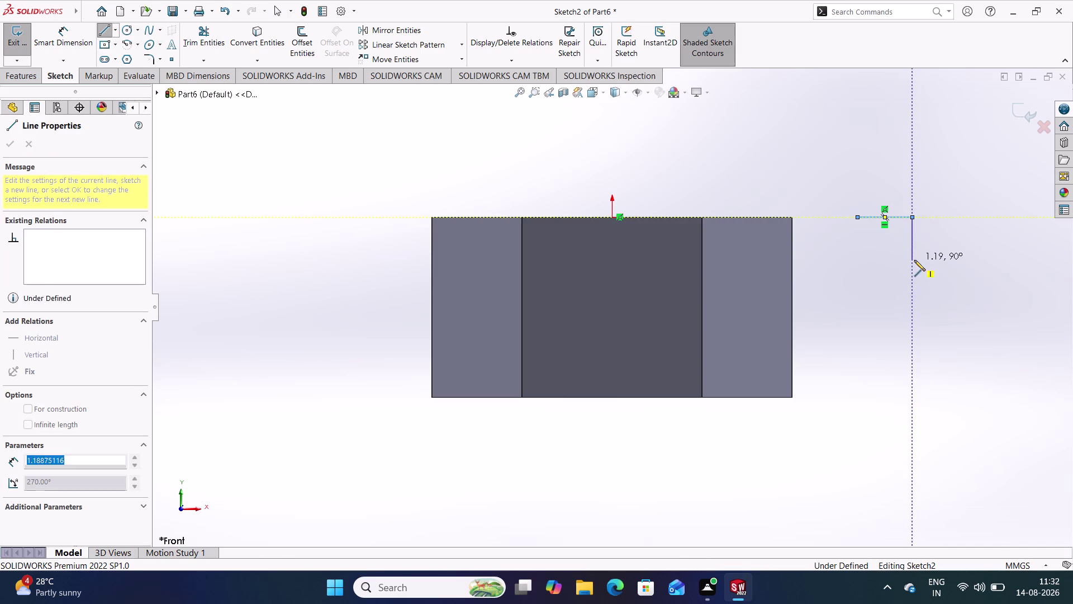
click(859, 219)
right_click(838, 147)
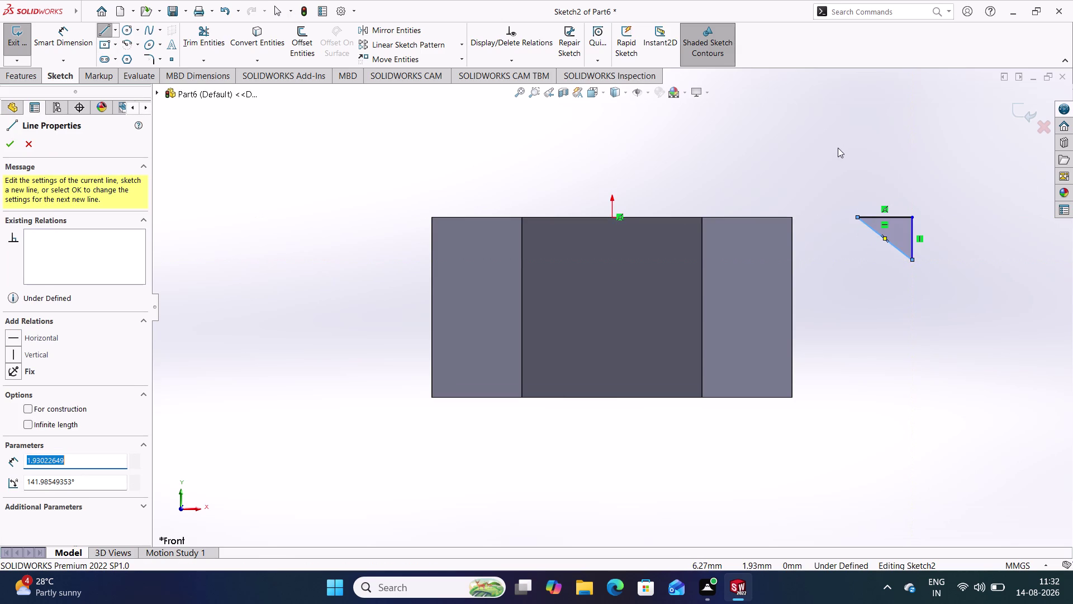
click(857, 157)
right_drag(901, 339, 878, 121)
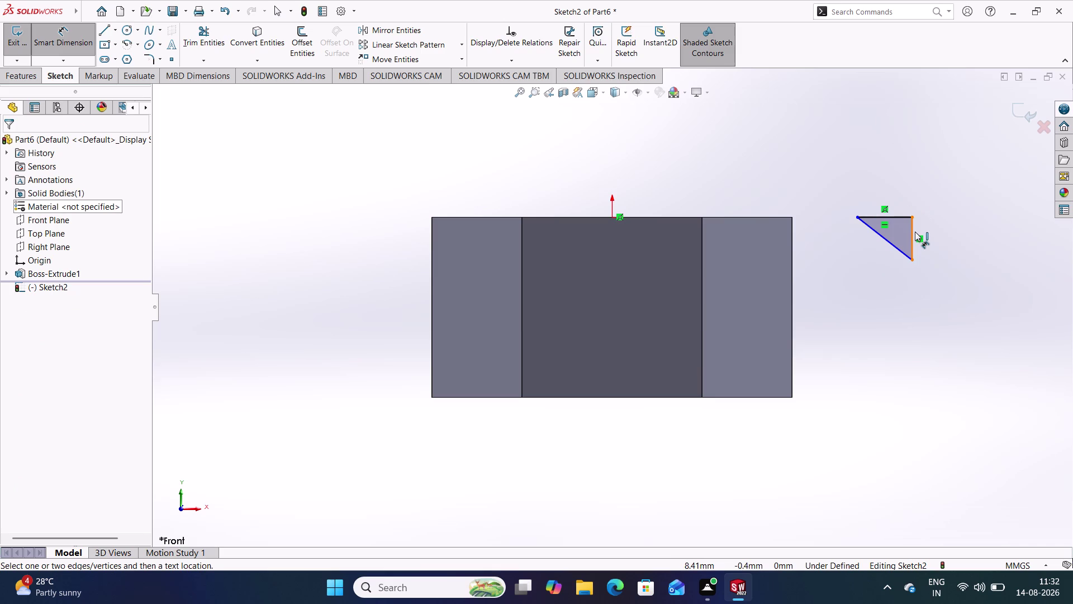
Dimension the triangle's vertical leg to 1 mm.
click(915, 231)
click(936, 236)
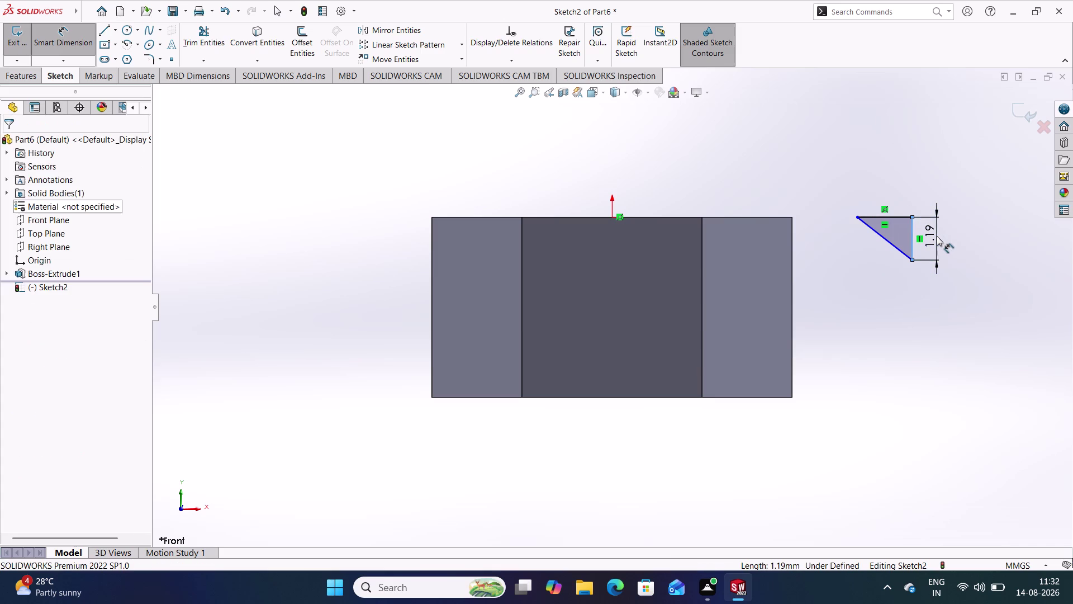
key(1)
key(Return)
click(886, 214)
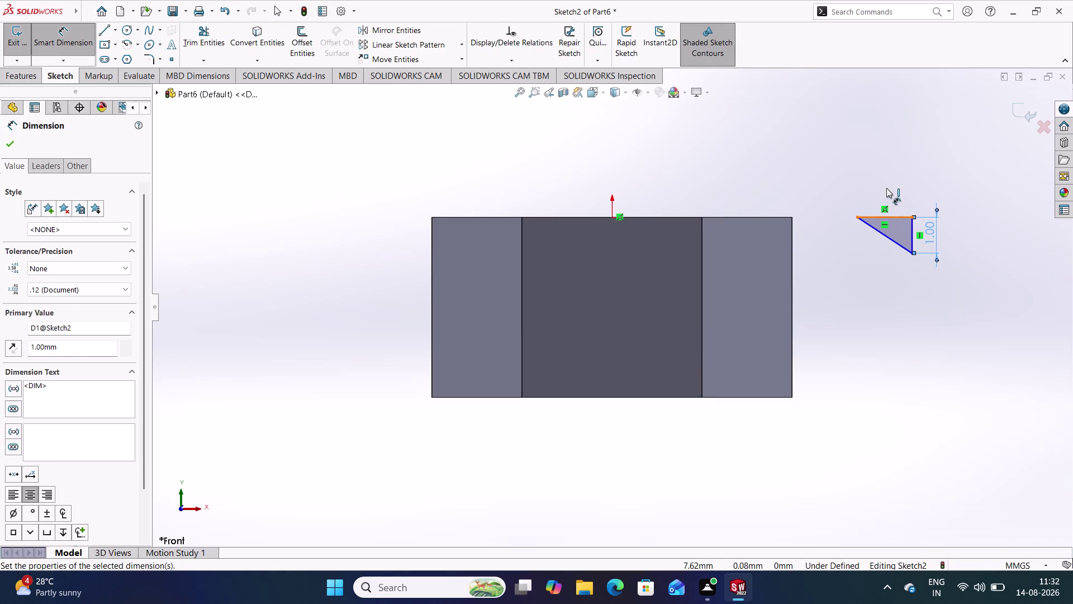
click(886, 184)
key(1)
key(Return)
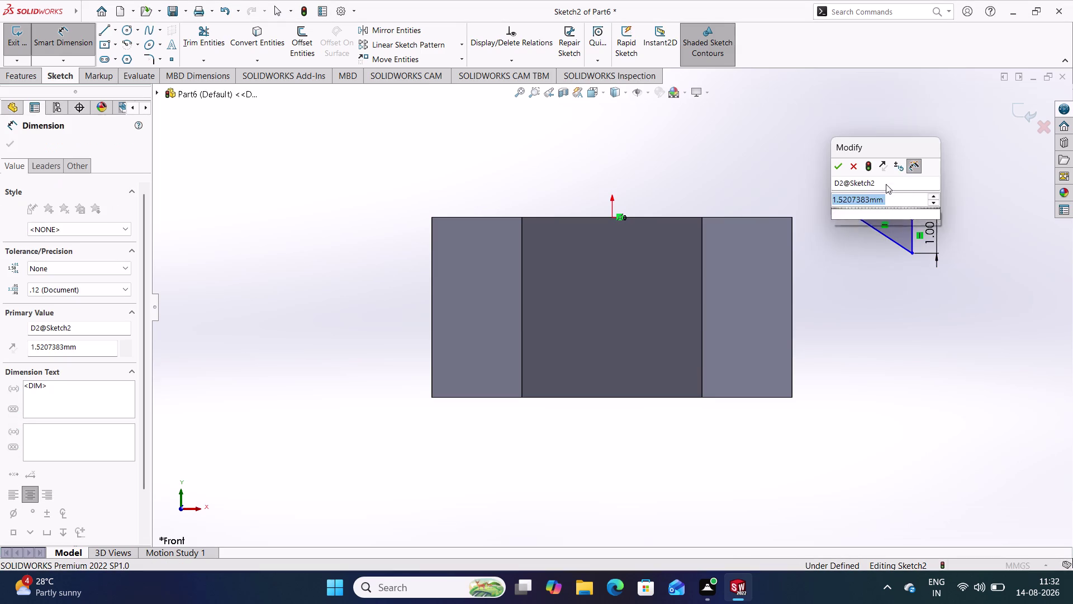
right_drag(837, 272, 819, 148)
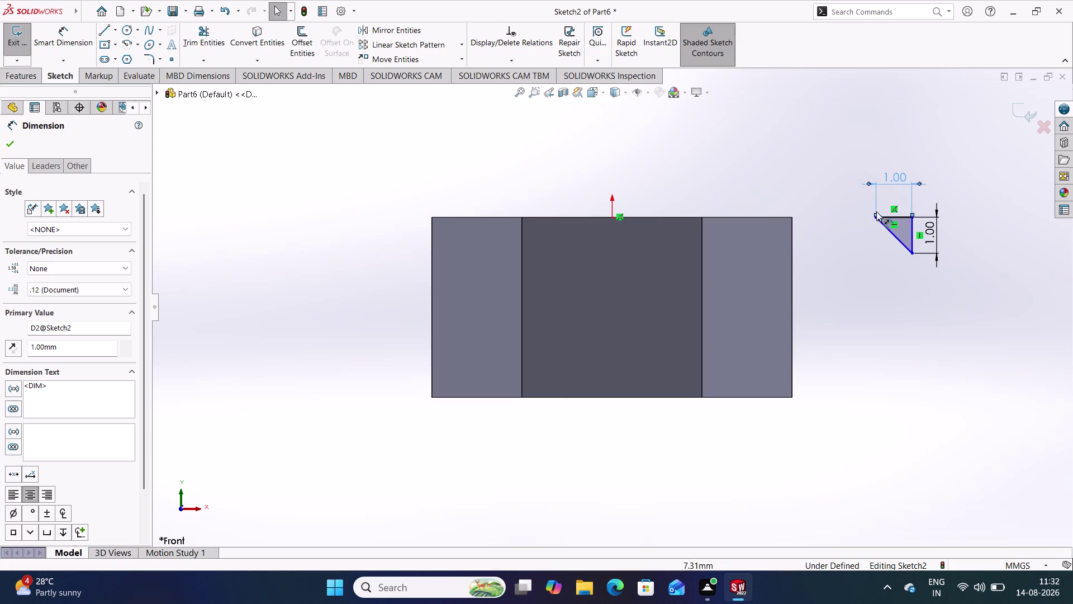
Dimension the triangle's top edge to 1 mm.
click(912, 216)
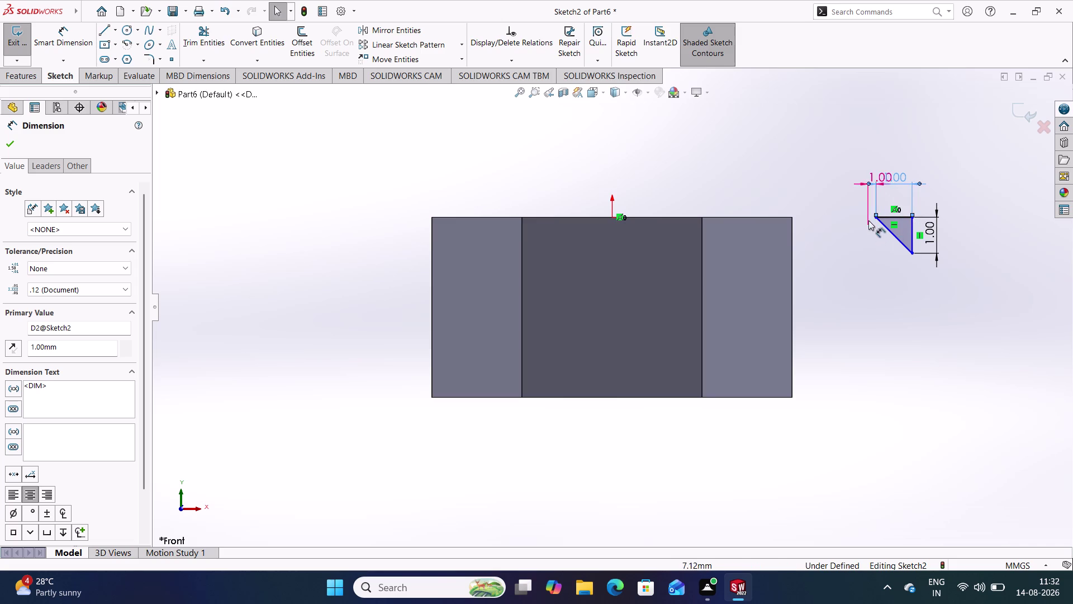
right_click(820, 130)
click(715, 140)
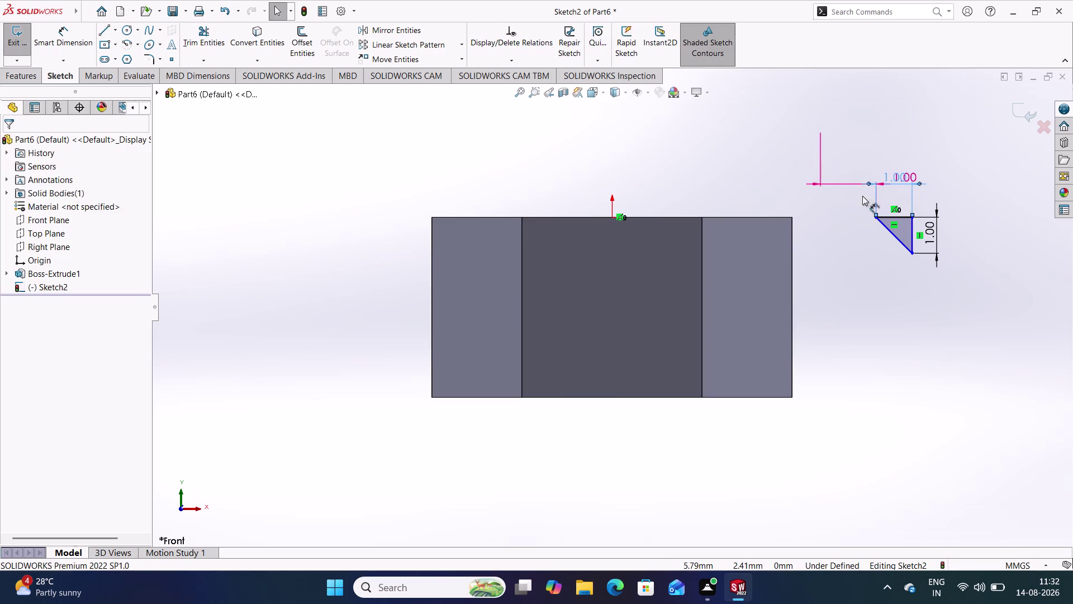
click(857, 243)
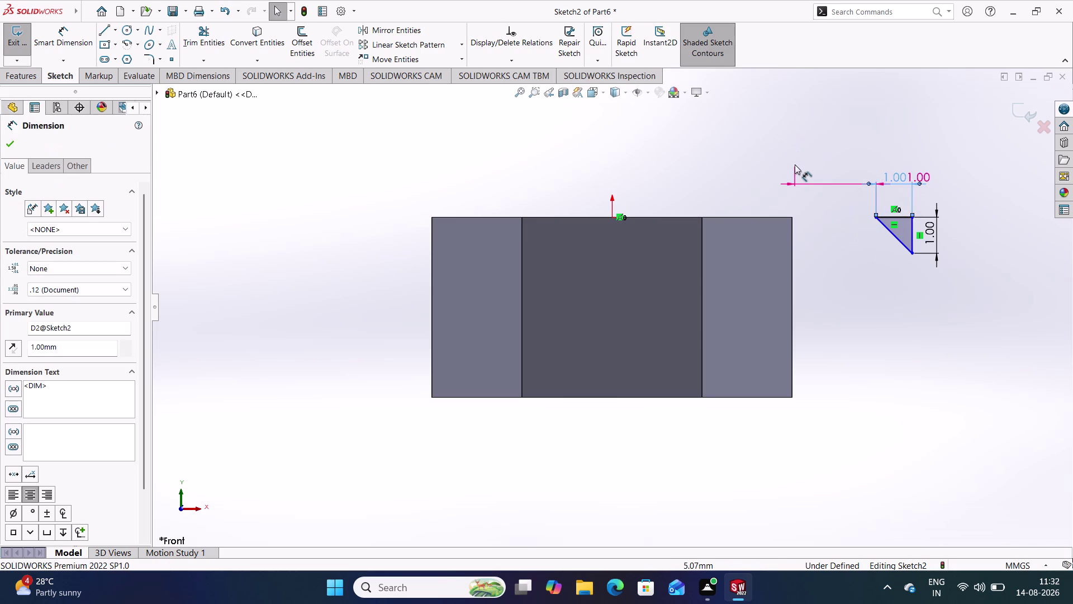
key(ctrl+z)
click(789, 157)
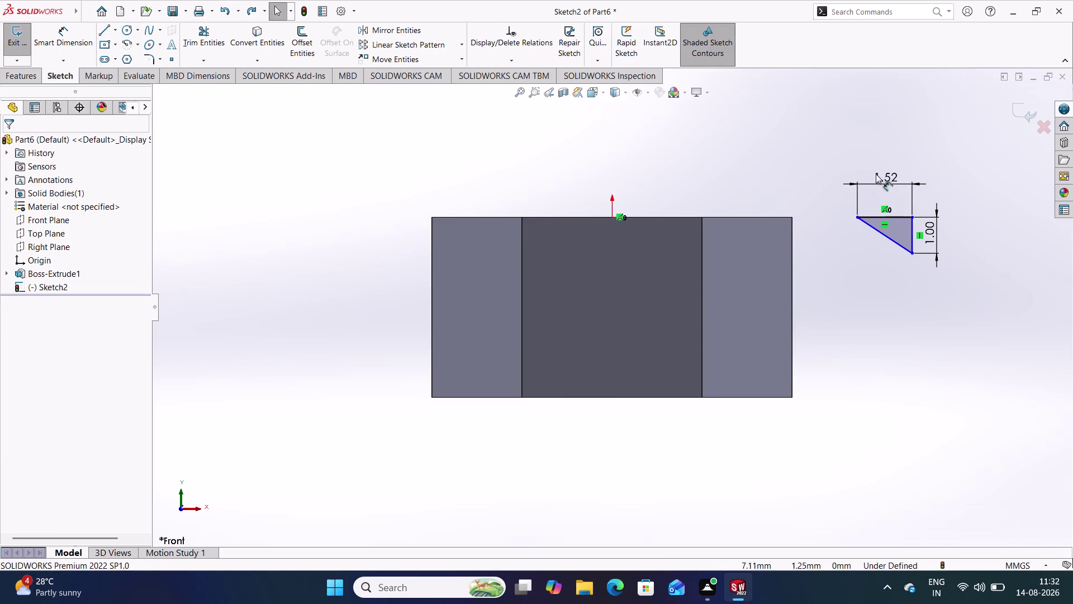
double_click(889, 176)
key(1)
key(Return)
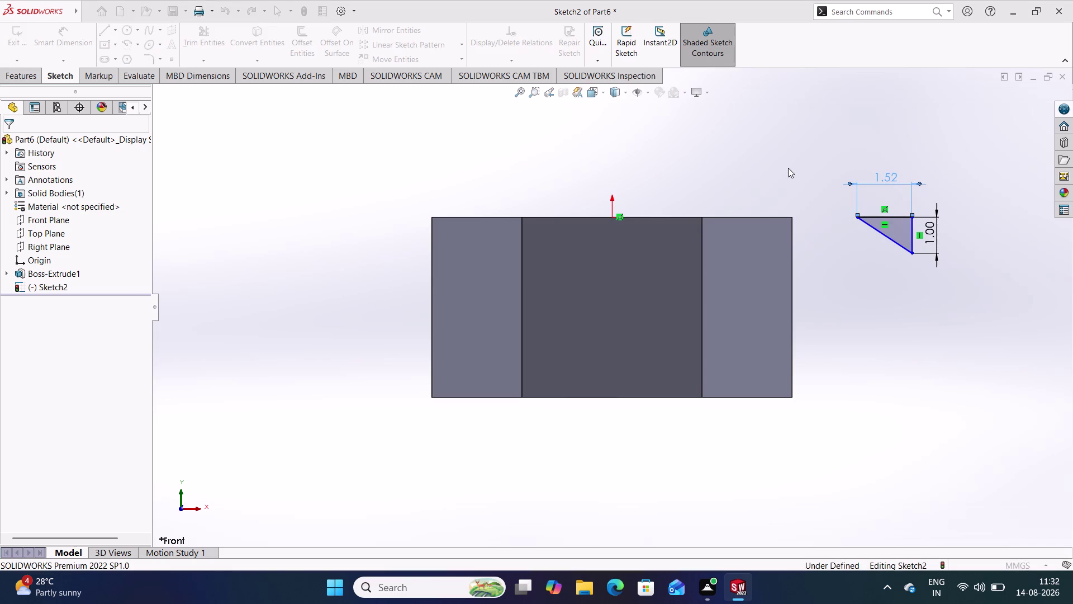
click(785, 166)
right_drag(845, 269, 842, 257)
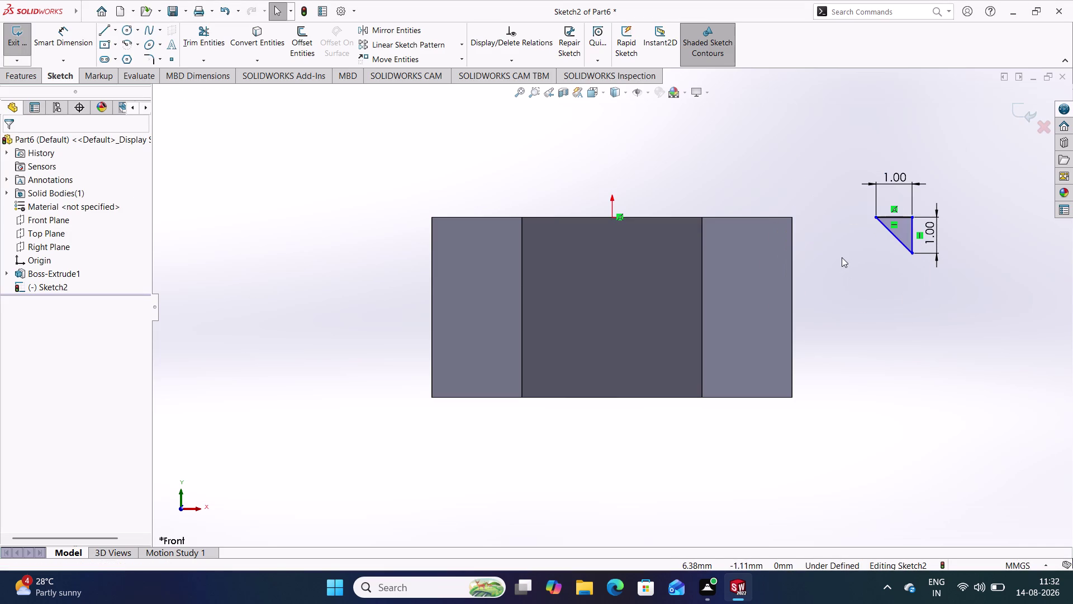
click(911, 219)
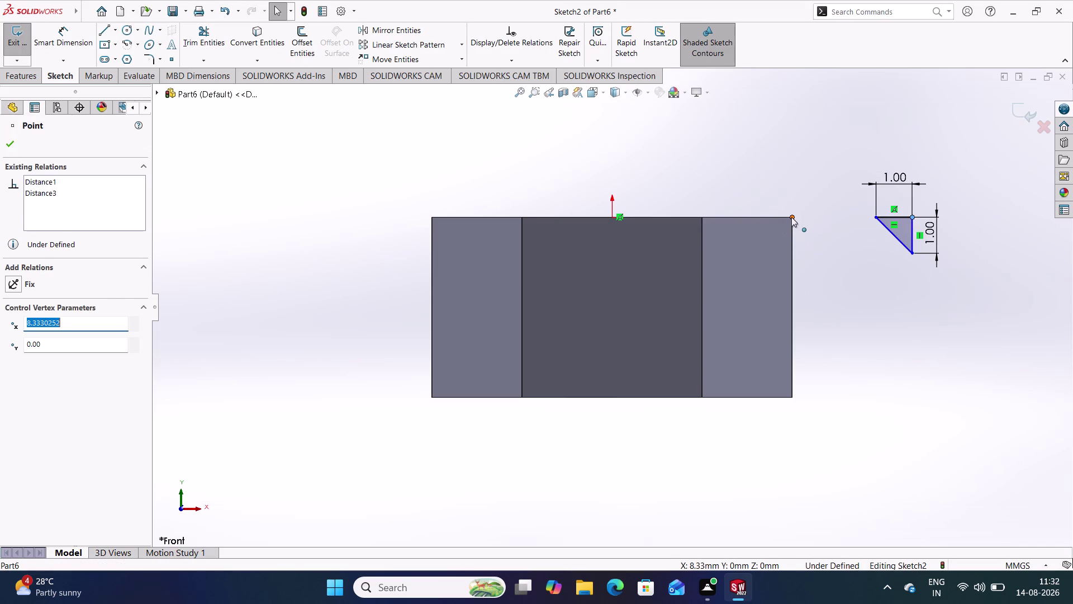
Make the triangle corner coincident with the nut's top outer corner.
click(791, 217)
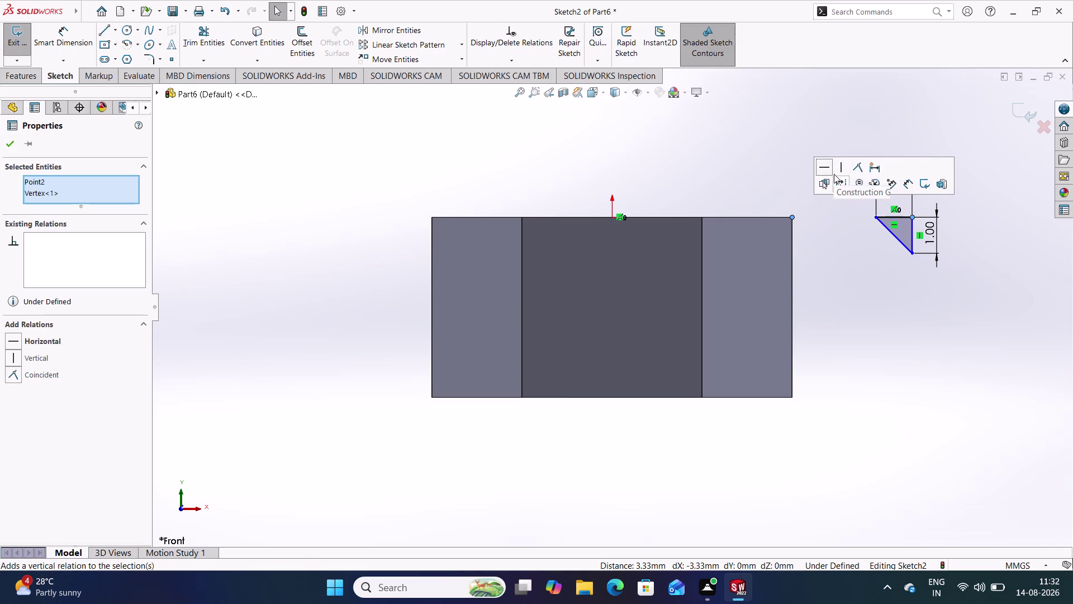
click(853, 169)
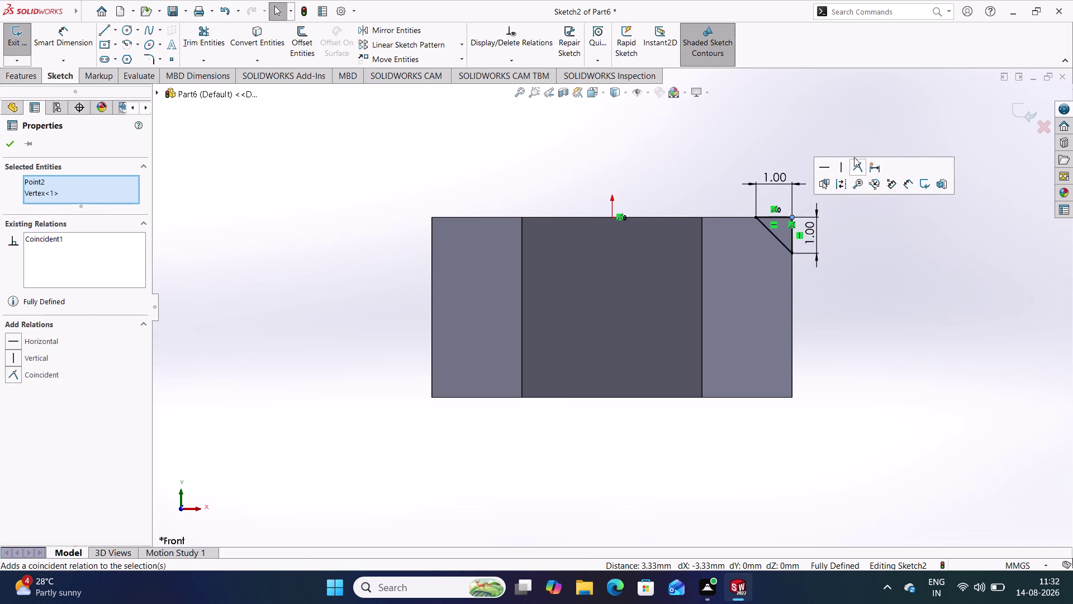
click(856, 138)
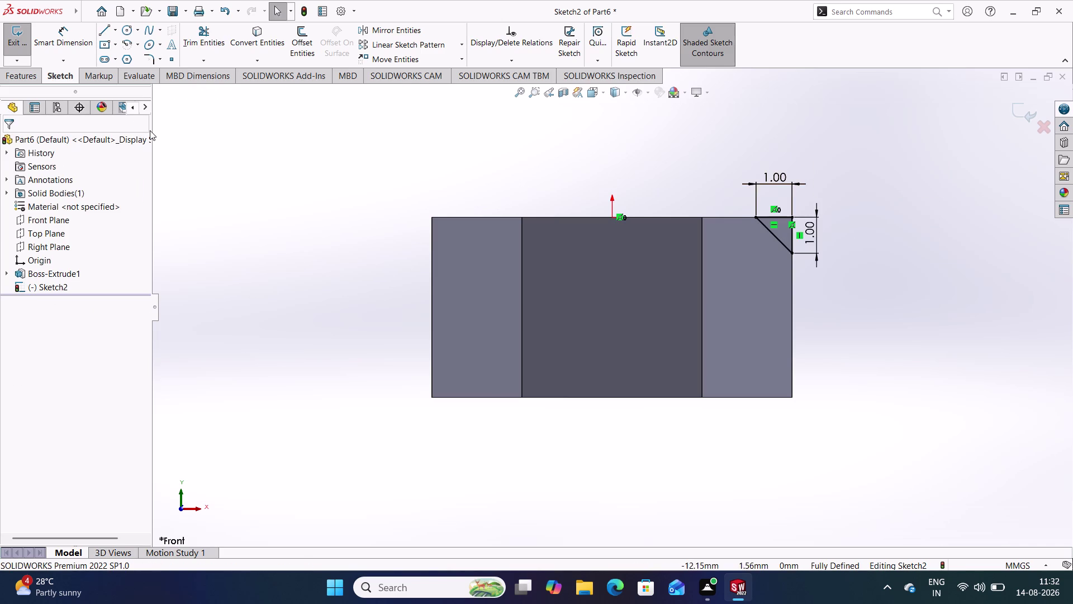
Show Temporary Axes, exit Sketch2, and view the nut in 3D.
click(647, 96)
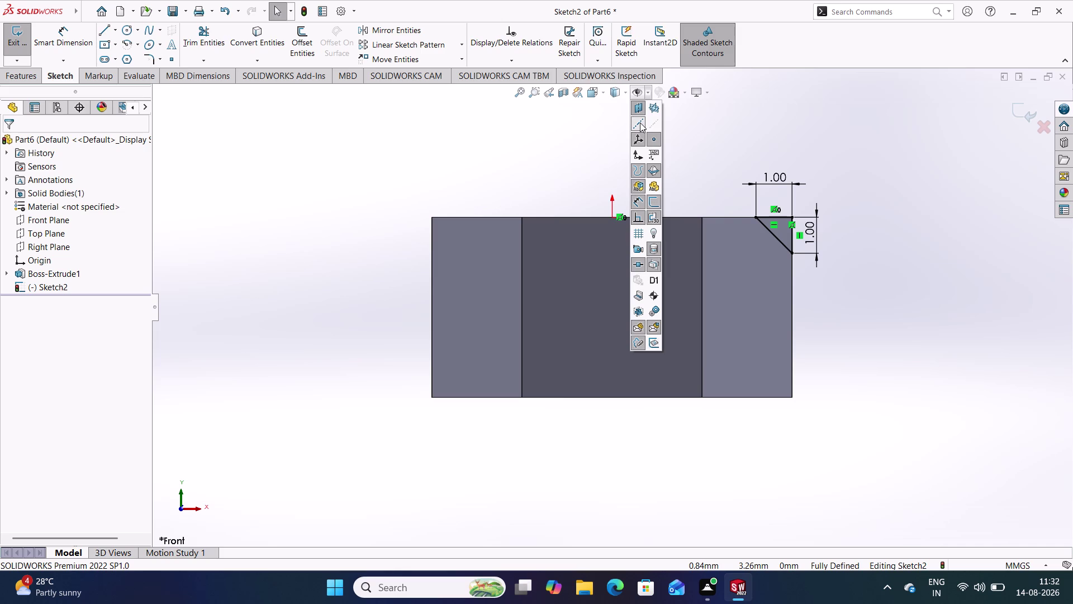
click(640, 123)
click(652, 124)
click(697, 144)
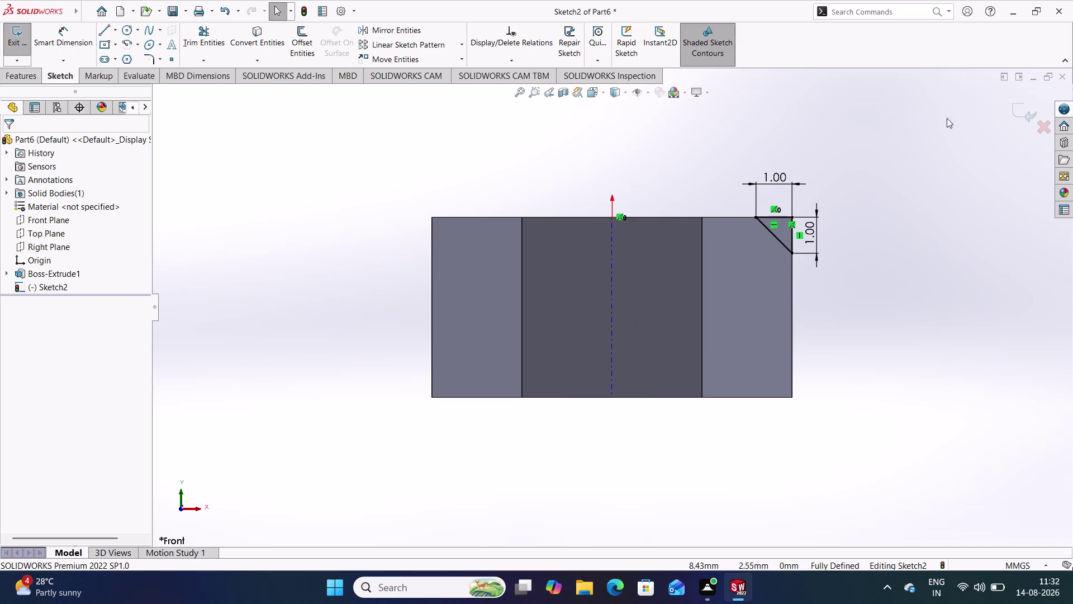
click(1019, 113)
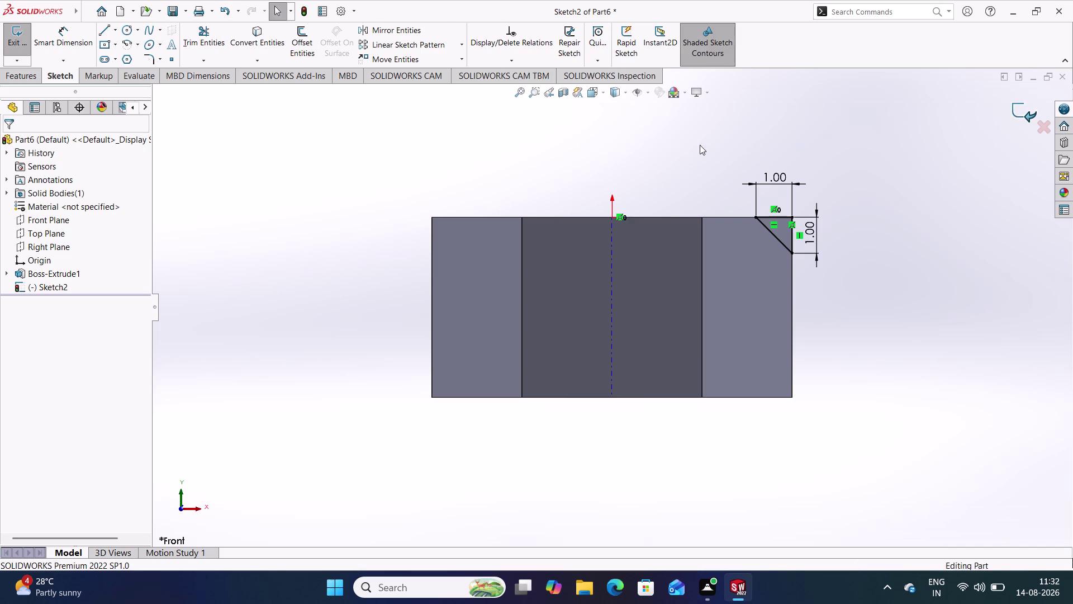
middle_drag(696, 147, 691, 202)
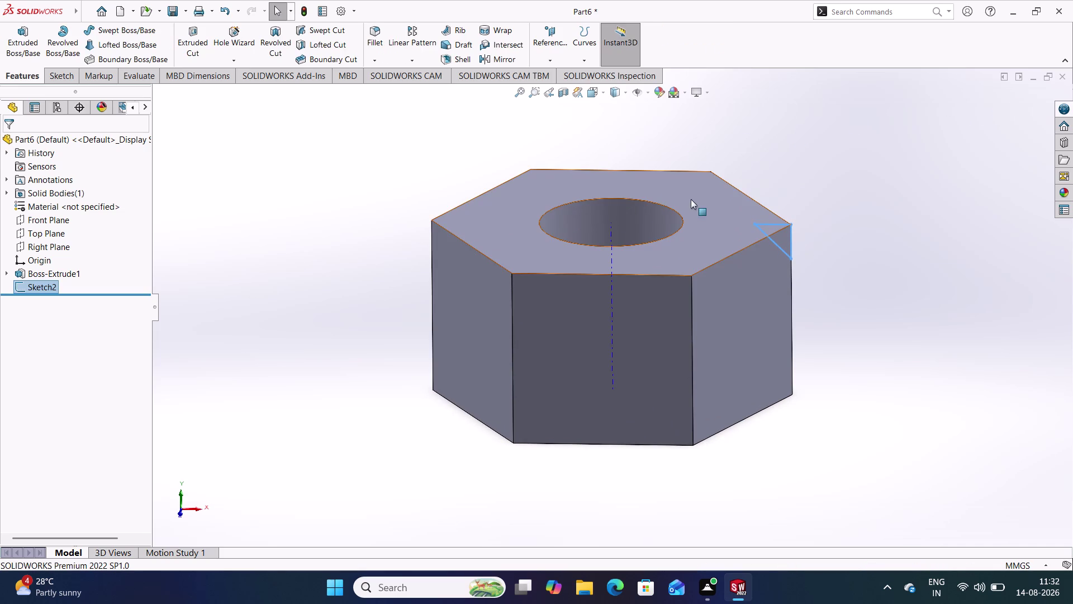
Revolve-cut the triangle sketch 360° about the temporary axis, creating Cut-Revolve1.
click(273, 45)
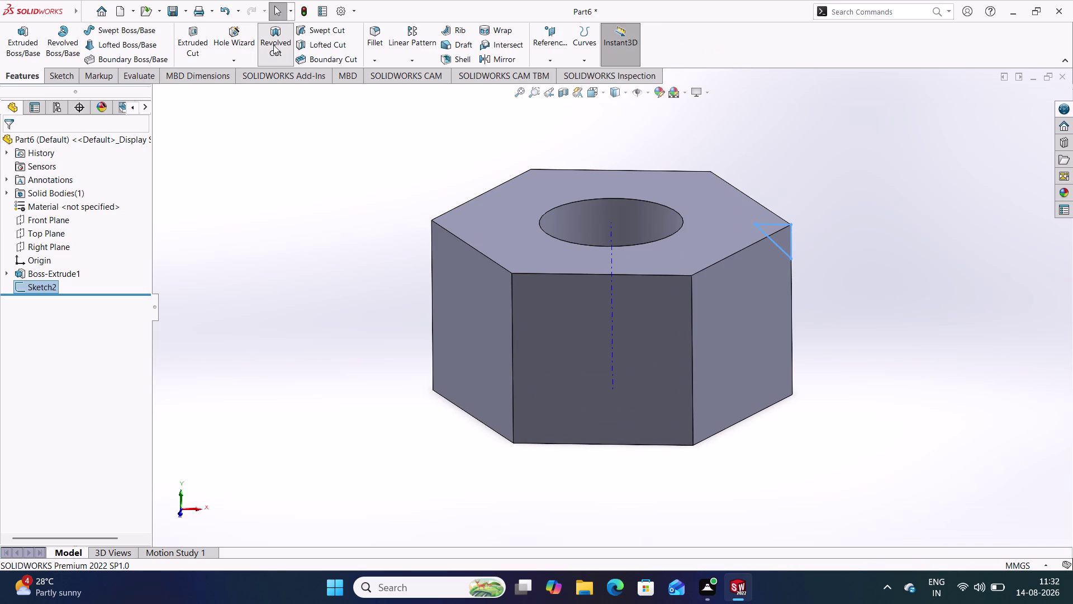
click(614, 231)
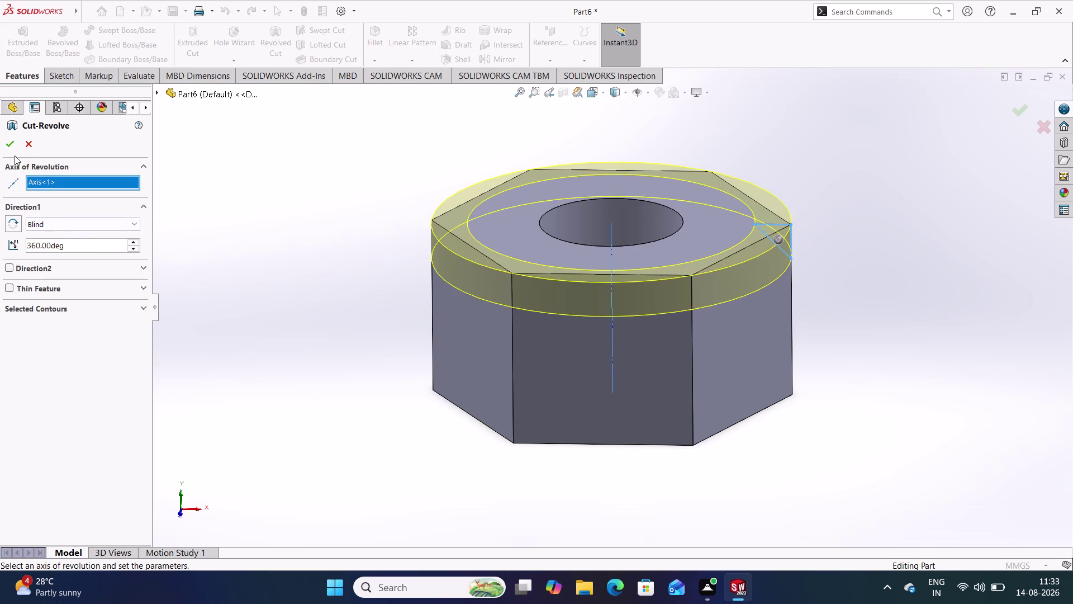
click(12, 144)
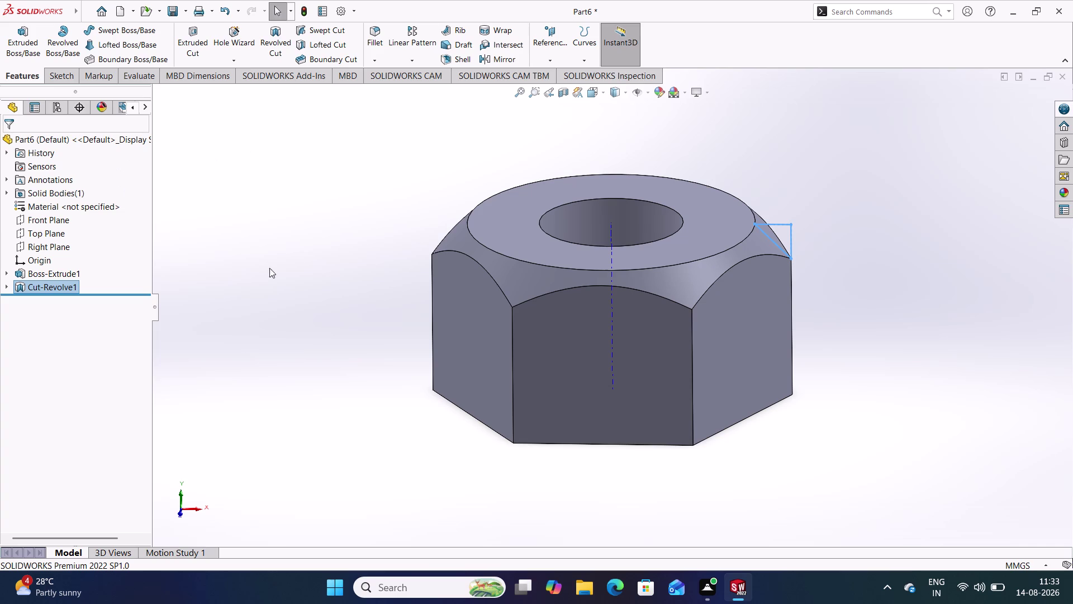
Hide Sketch2 and the temporary centre axis so only the chamfered hex nut shows.
click(342, 195)
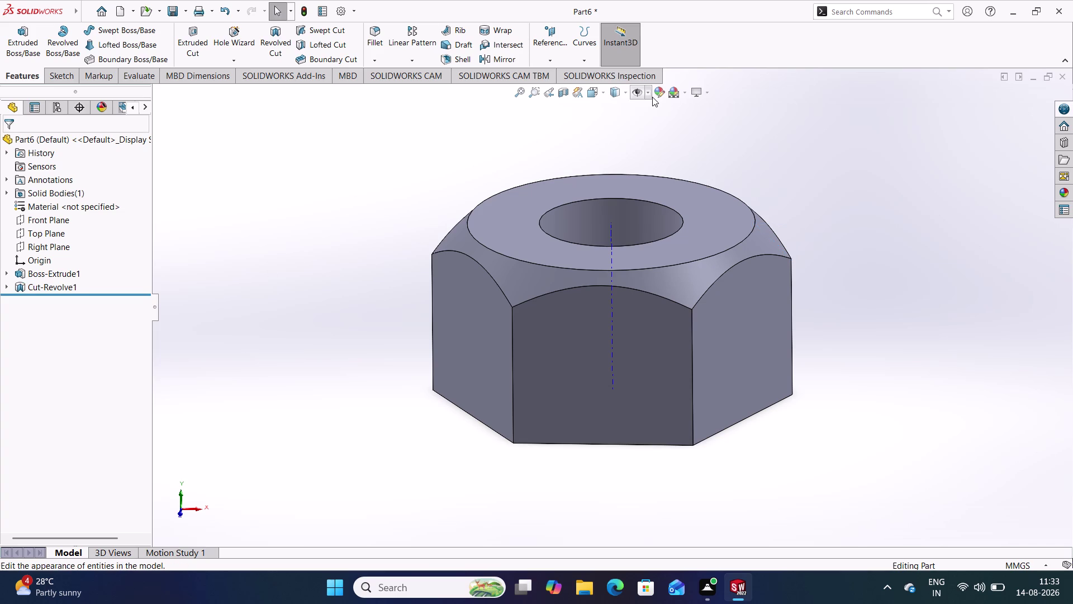
click(652, 96)
click(653, 128)
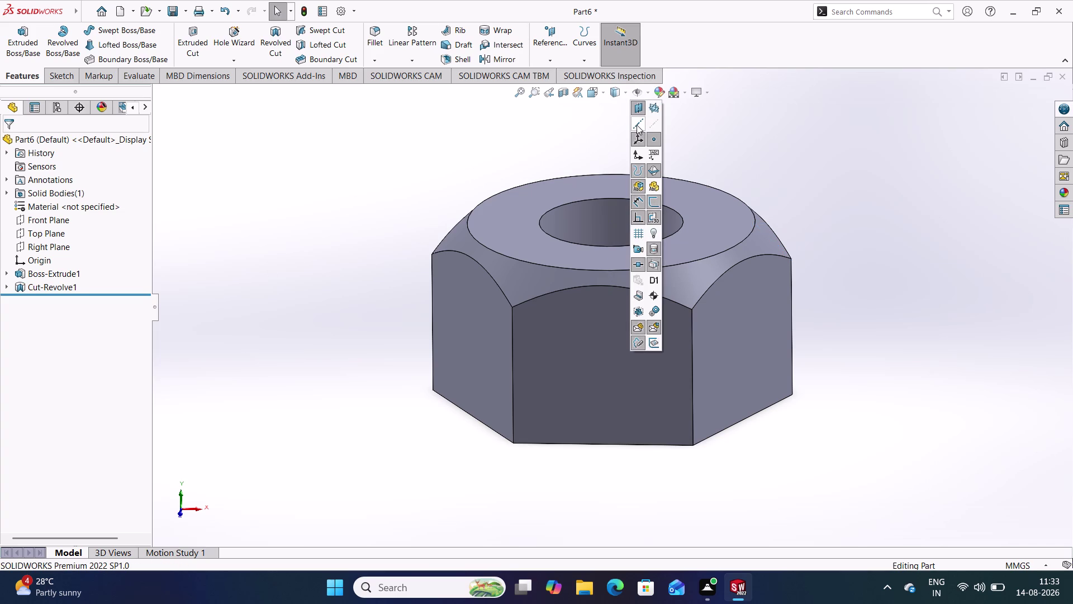
click(495, 152)
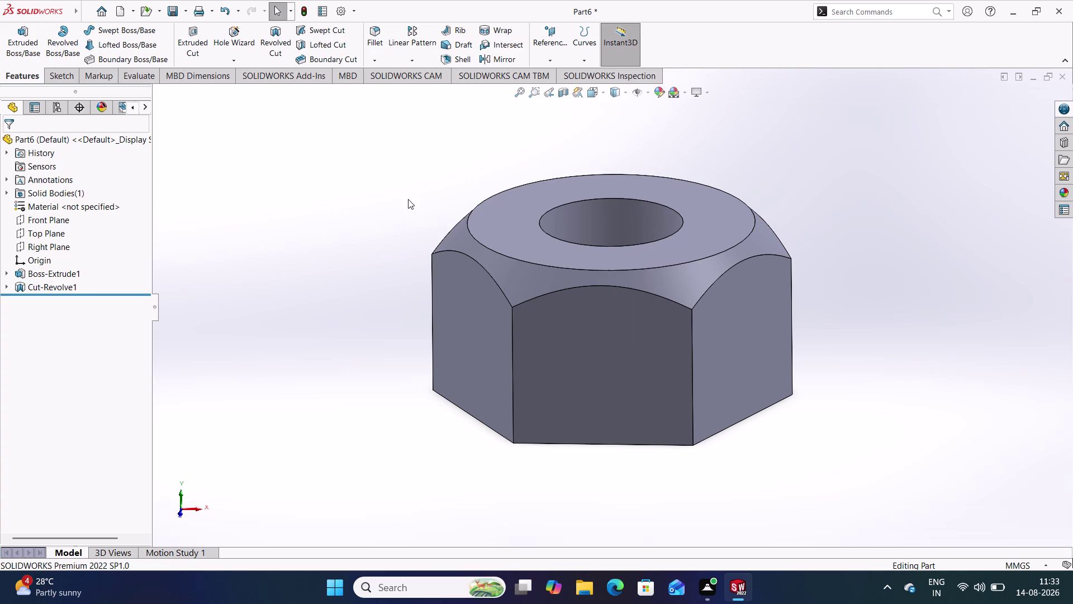
middle_drag(408, 199, 469, 258)
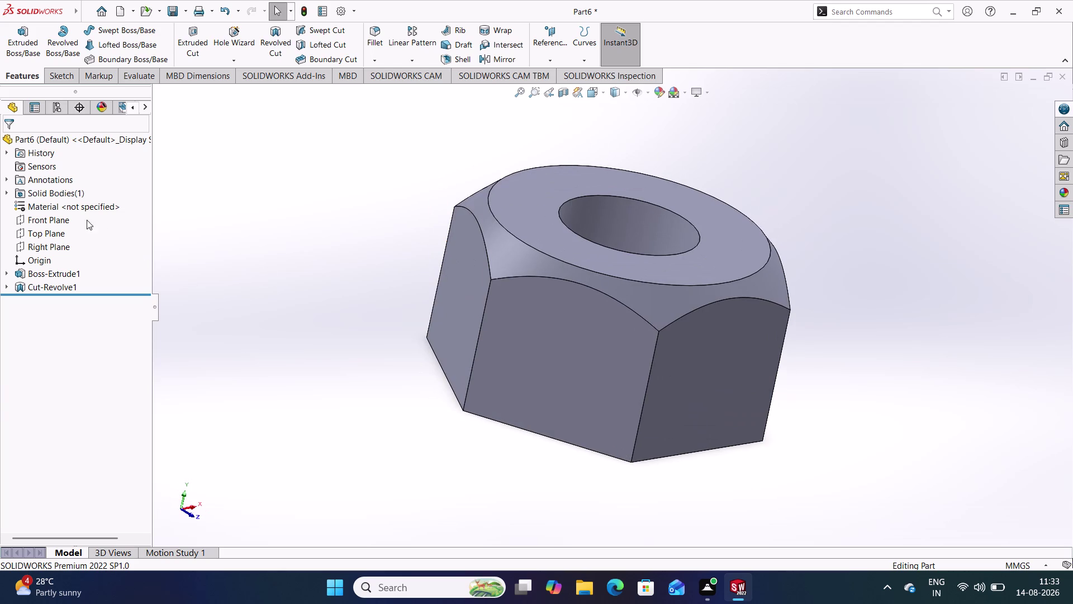
Apply Ductile Iron (SN) from the Iron materials group to the nut and close the material window.
right_click(49, 202)
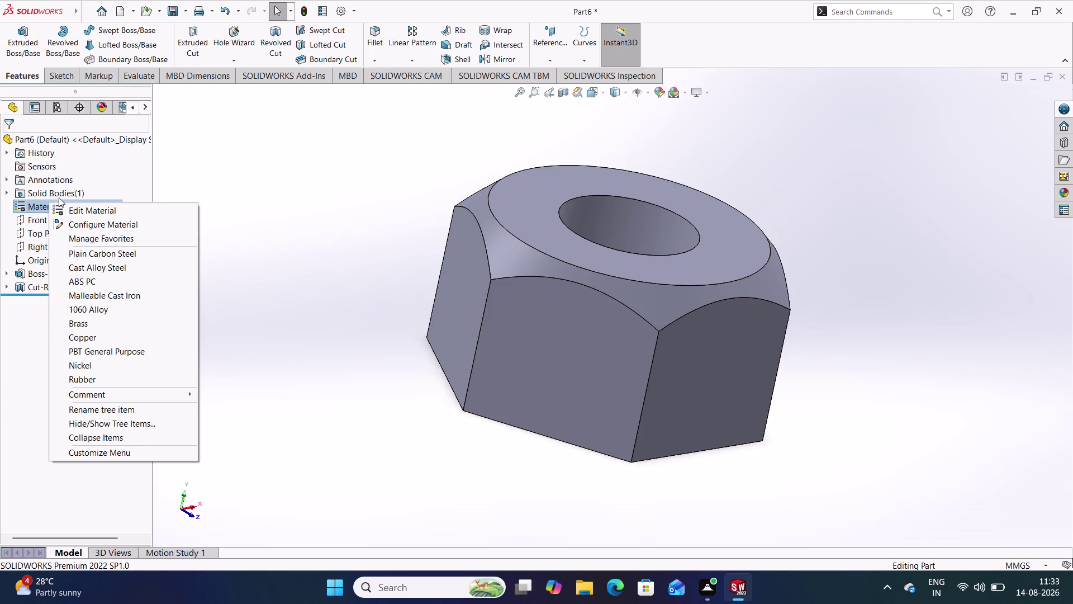
click(82, 210)
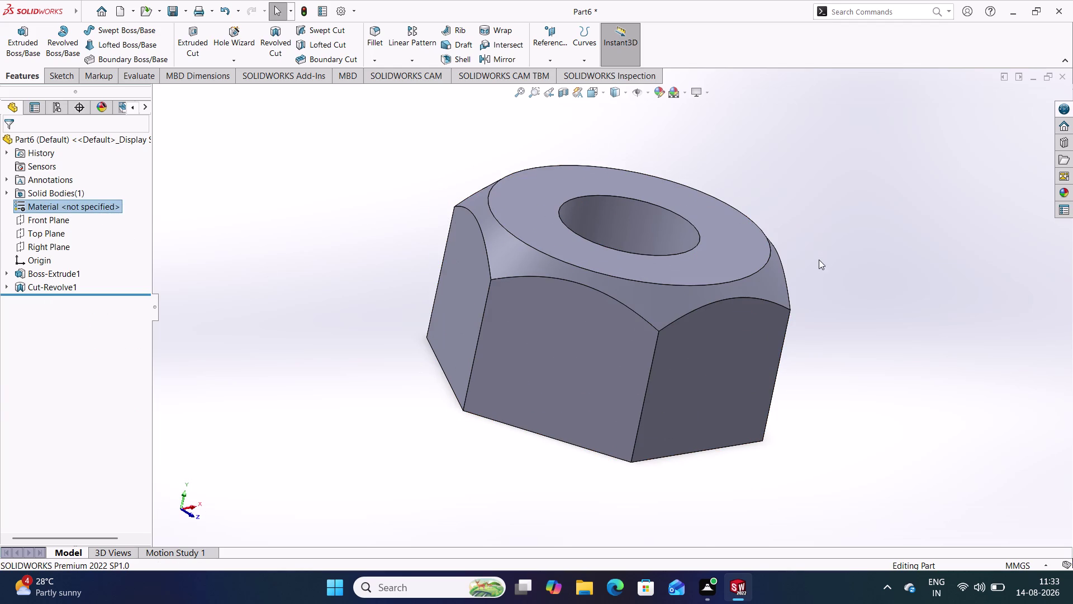
scroll(down, 3)
scroll(down, 3)
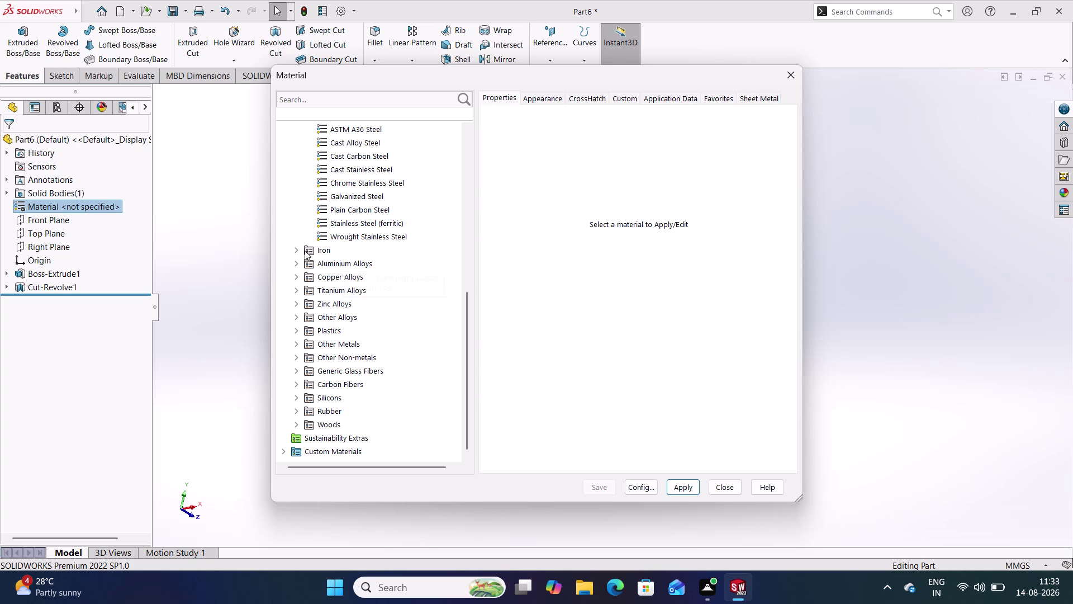
triple_click(328, 251)
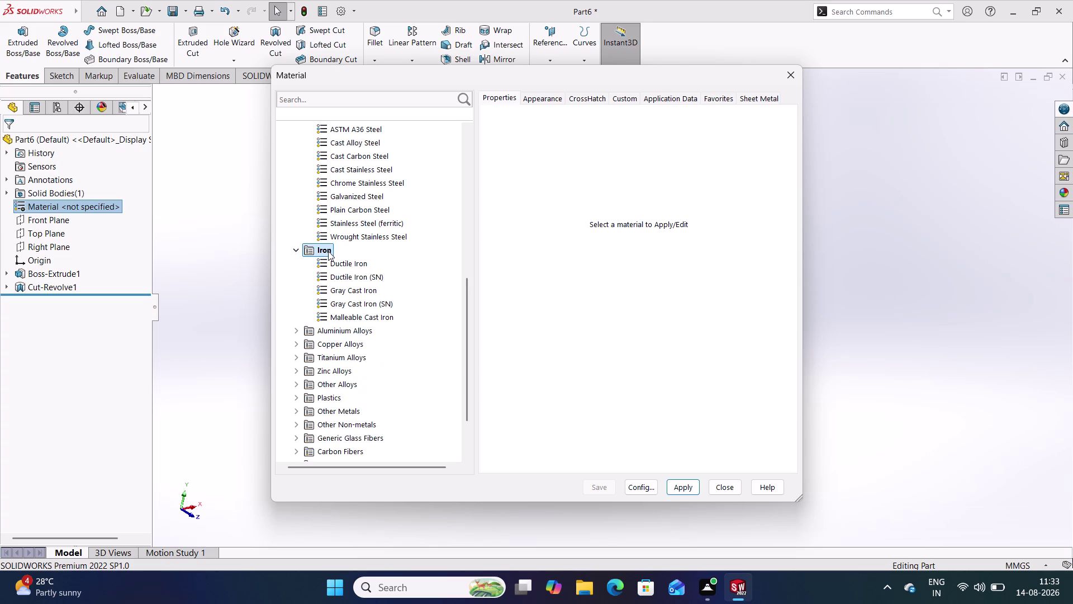
click(354, 277)
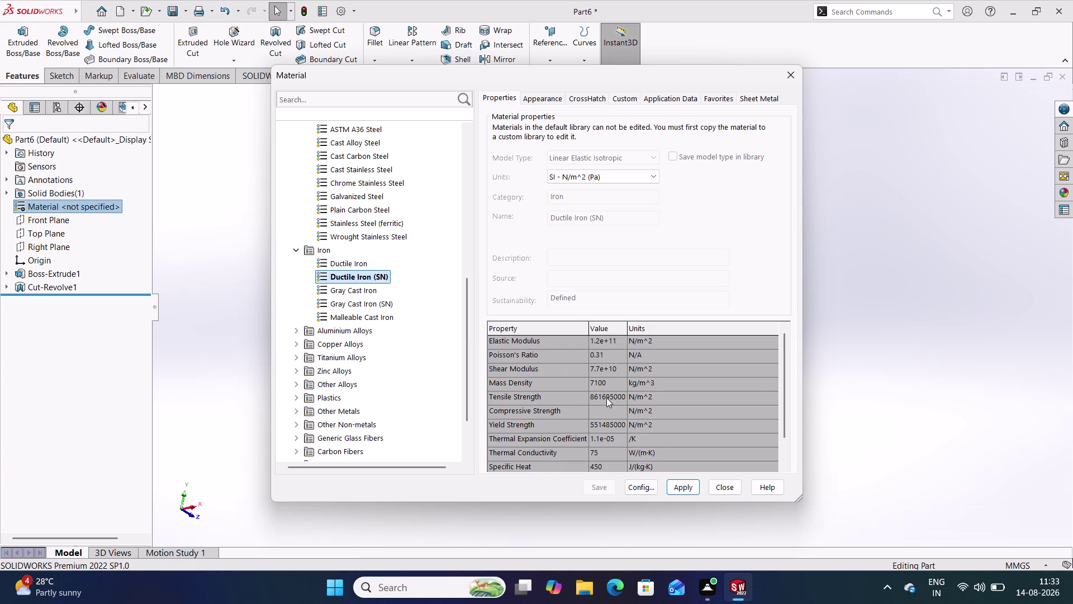
click(681, 486)
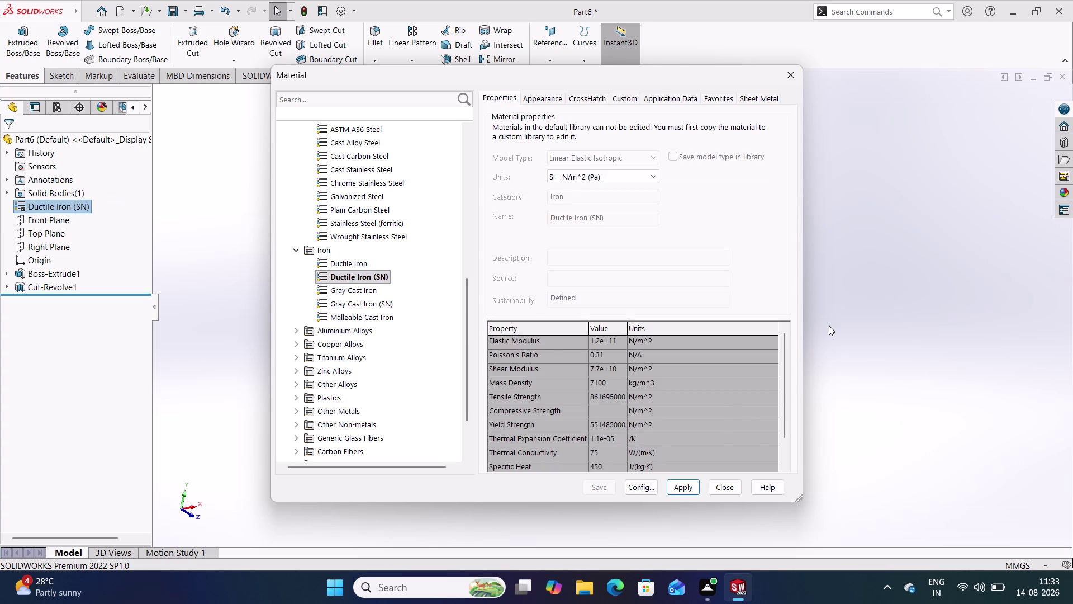
click(728, 484)
middle_drag(455, 376, 522, 340)
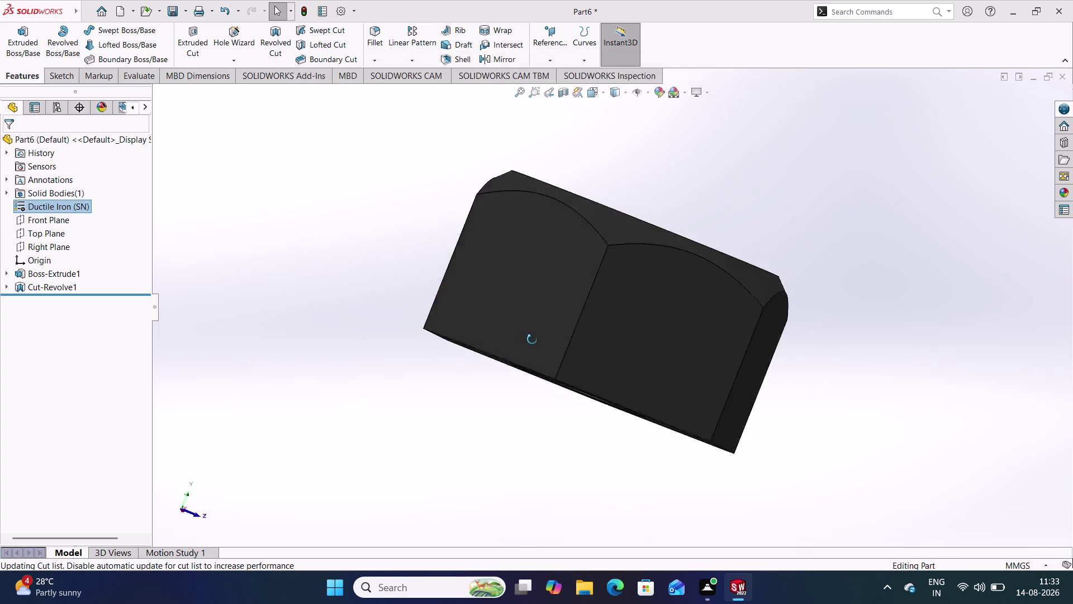
Reposition the nut view and dismiss the Solid Bodies context menu.
middle_drag(522, 340, 700, 405)
scroll(up, 3)
scroll(down, 3)
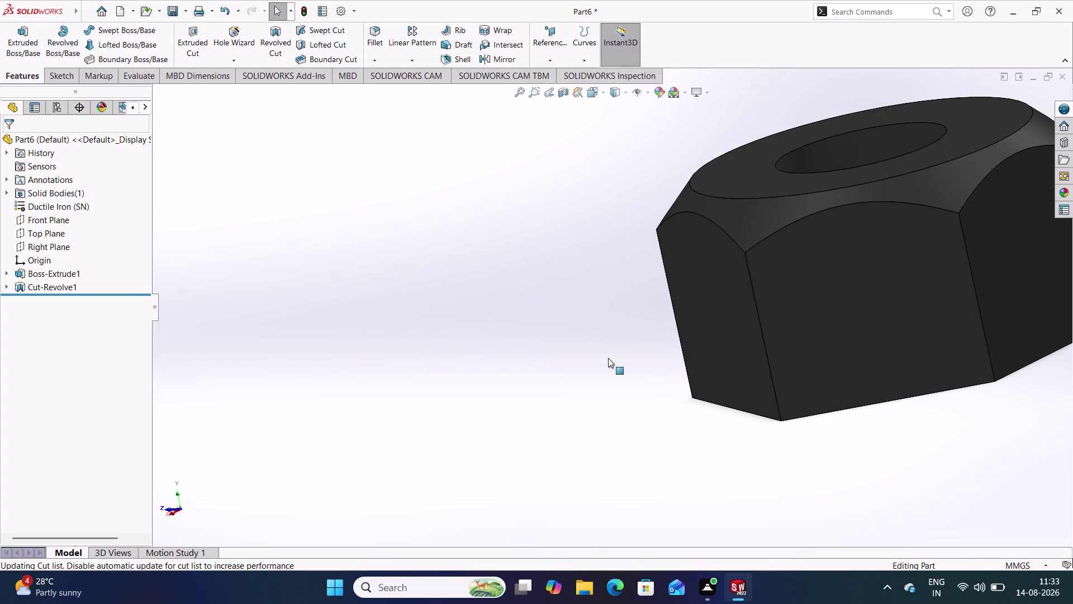
right_click(48, 193)
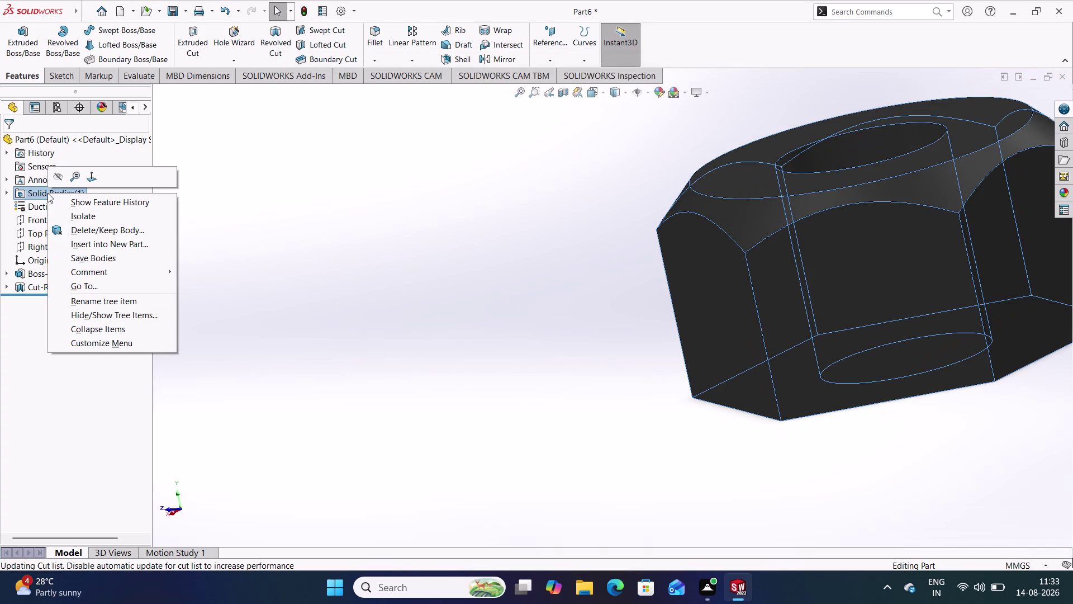
click(335, 197)
Open Edit Material for the nut and expand the Copper Alloys category.
right_click(82, 208)
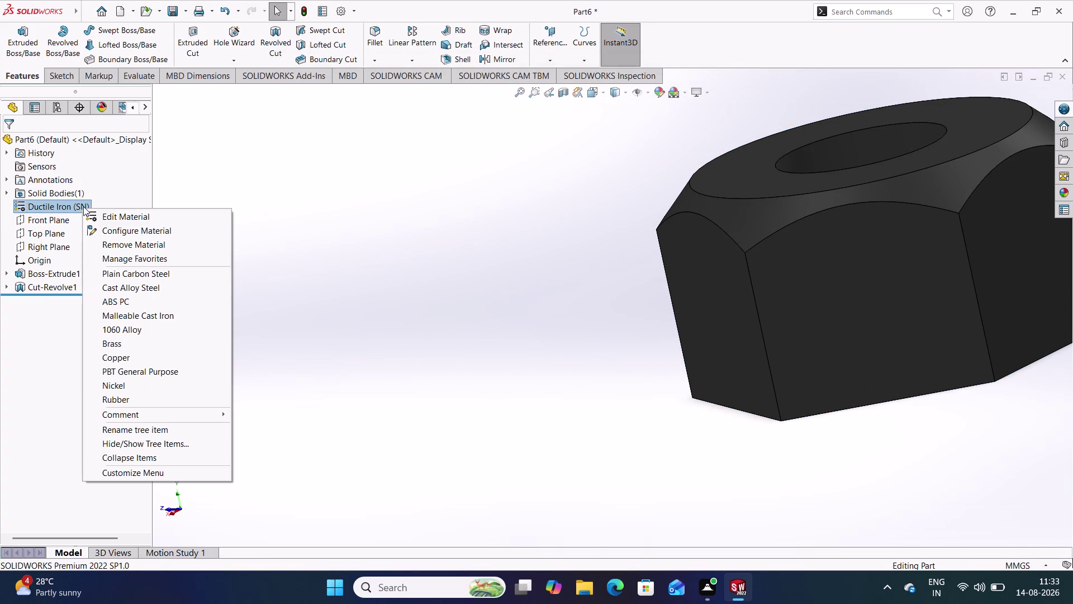
click(122, 214)
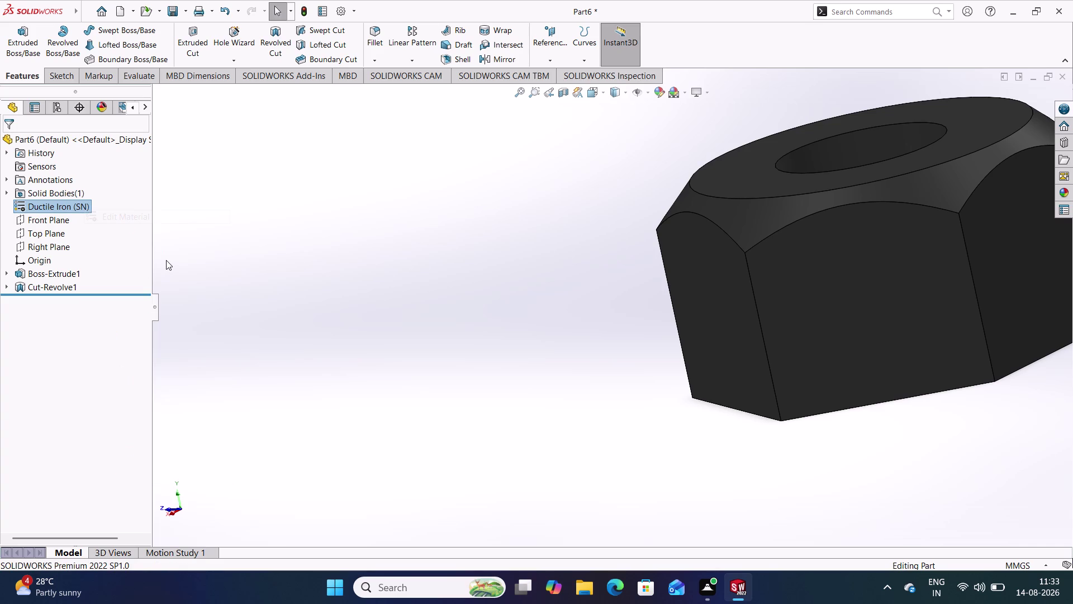
scroll(down, 3)
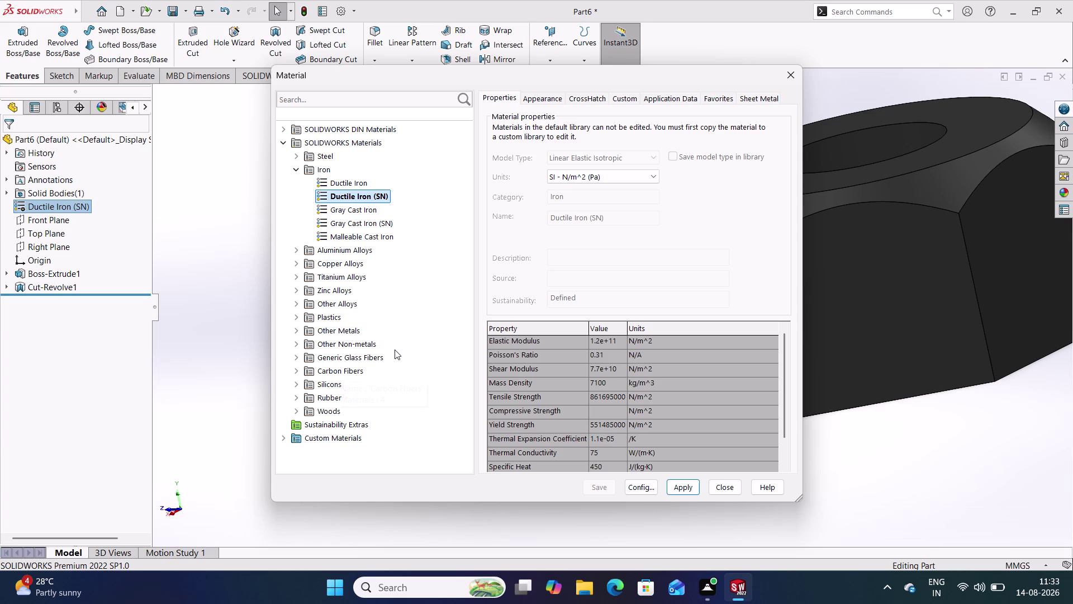
click(338, 266)
double_click(338, 266)
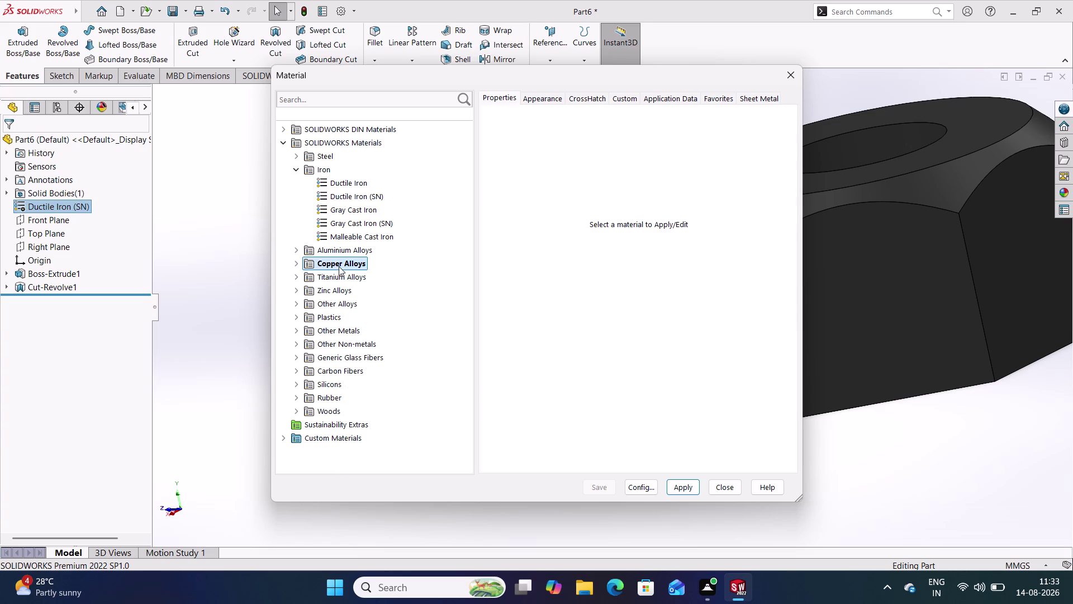
Try Beryllium Copper UNS C17300 and UNS C17200 as the nut's material.
click(345, 265)
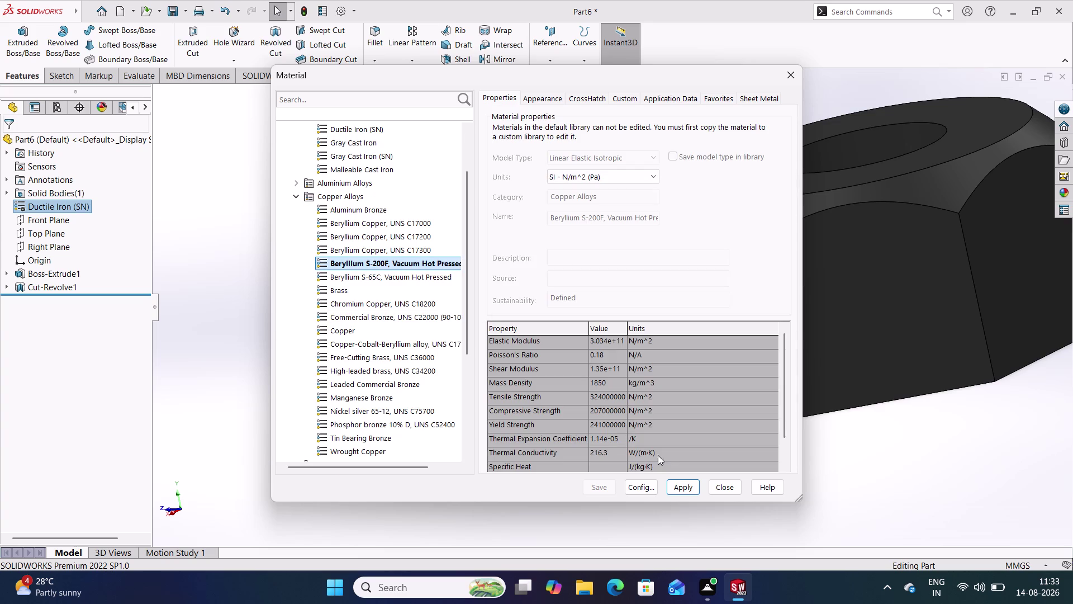
click(684, 490)
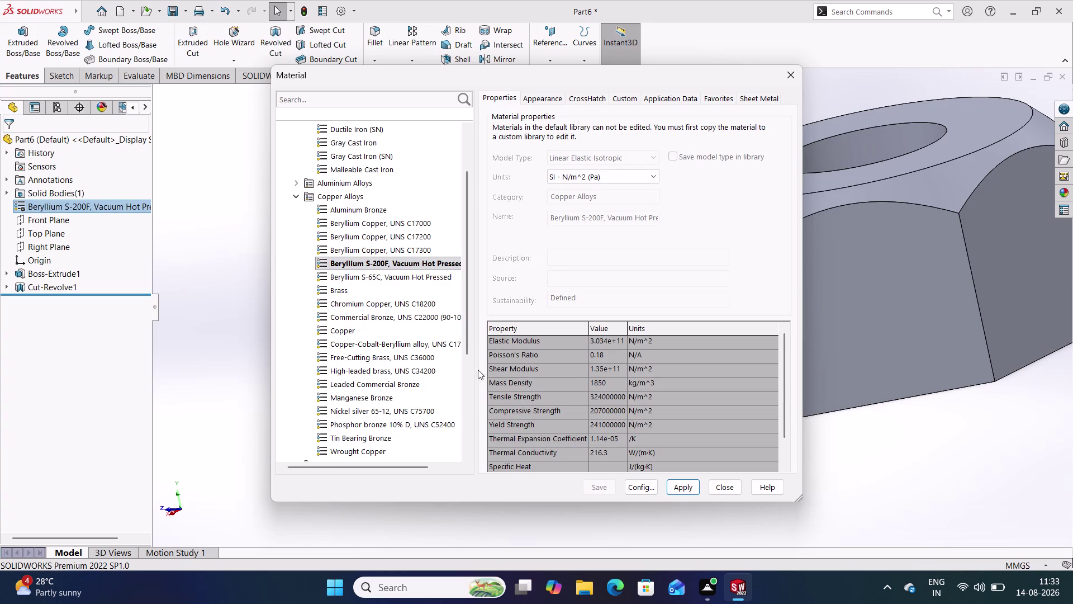
click(355, 254)
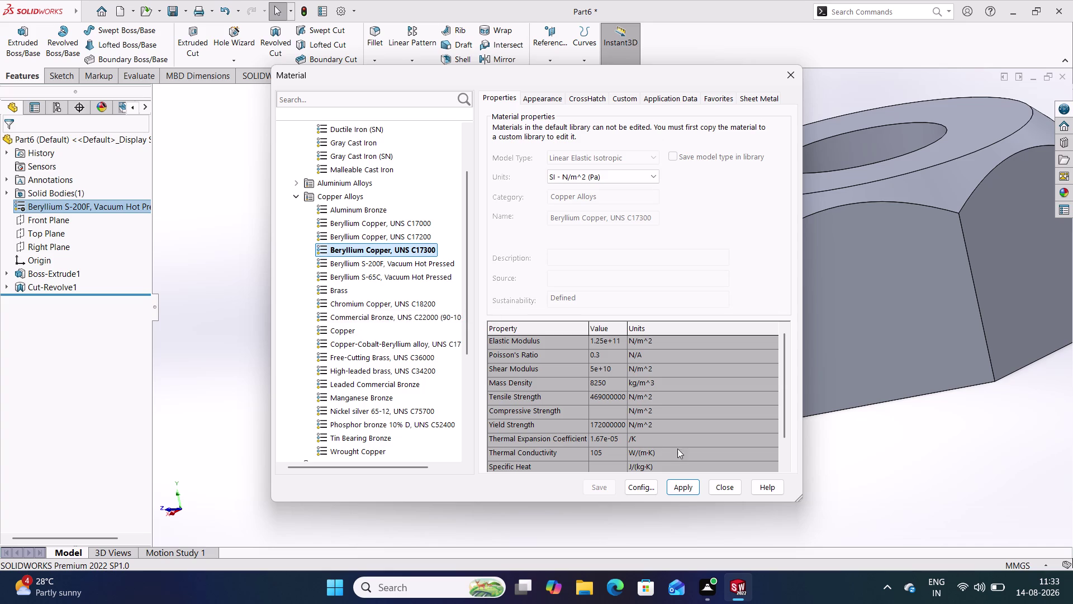
click(690, 486)
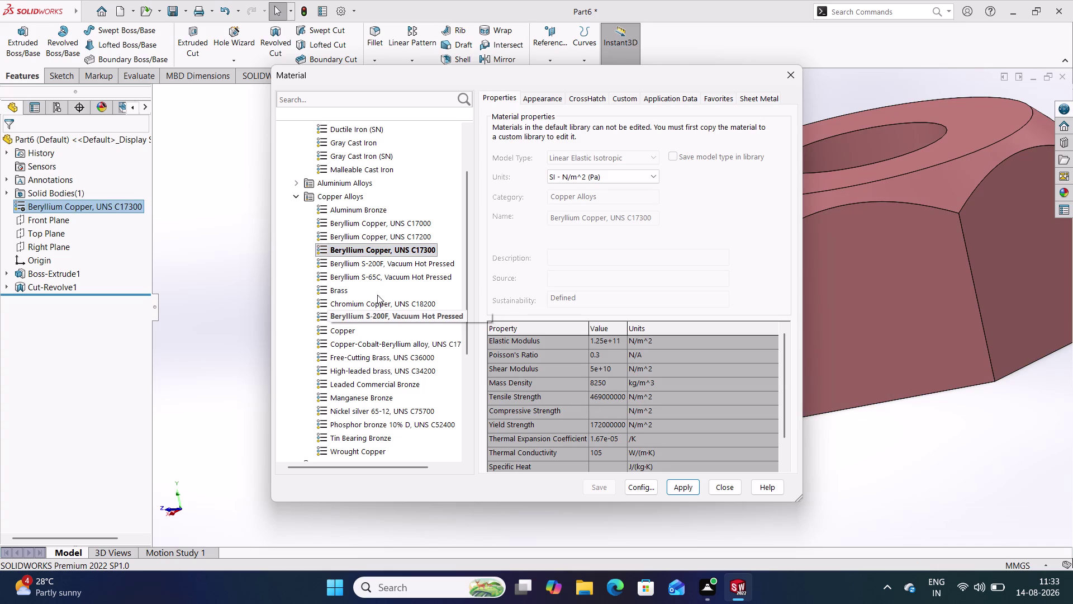
click(374, 237)
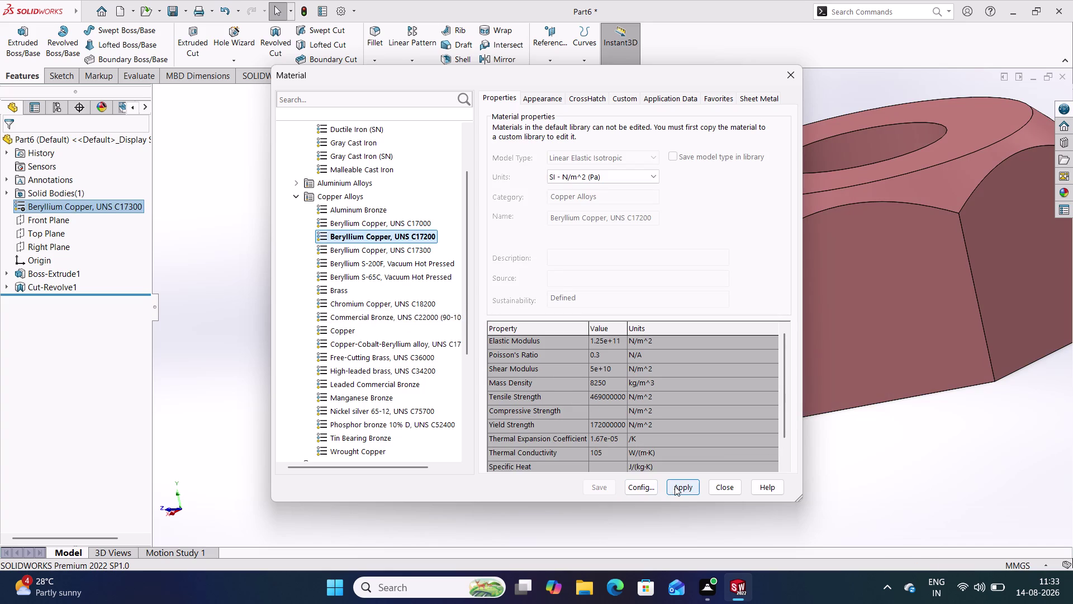
click(675, 486)
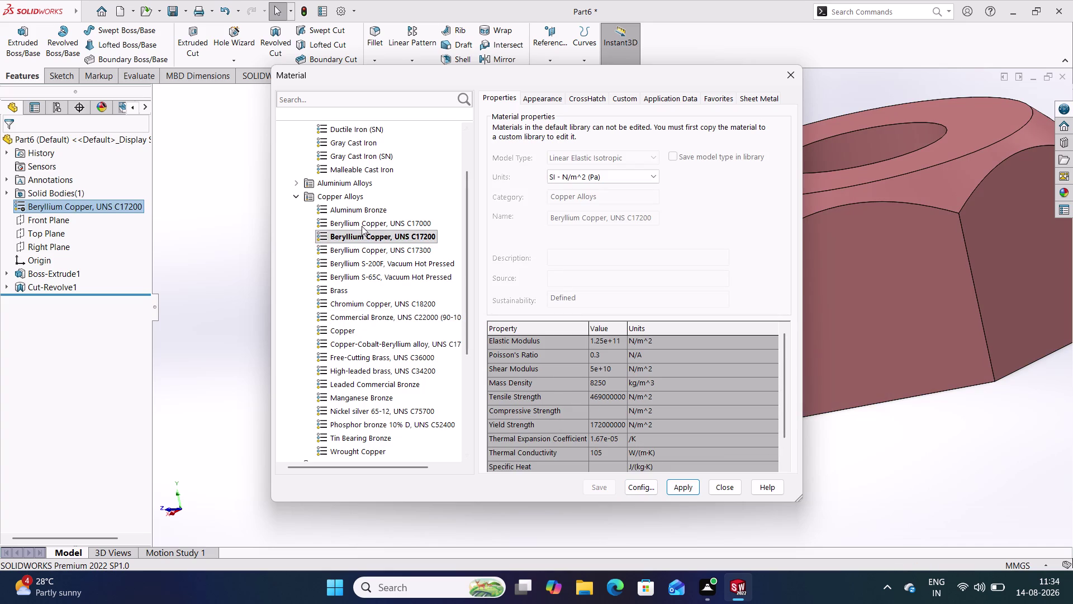
Apply Aluminum Bronze to the nut and close the material window.
click(361, 213)
click(690, 482)
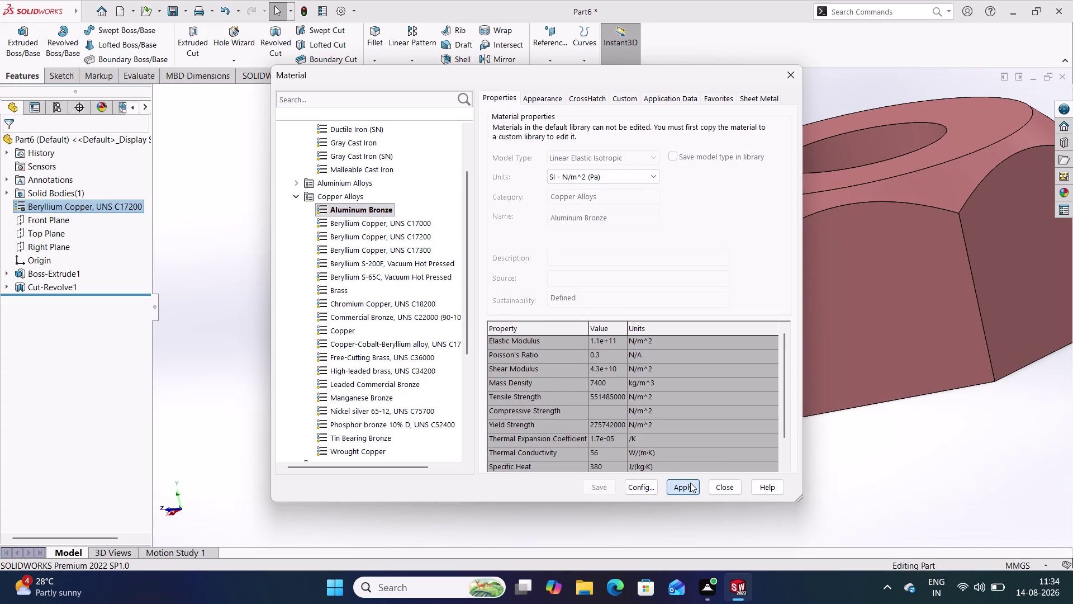
click(727, 488)
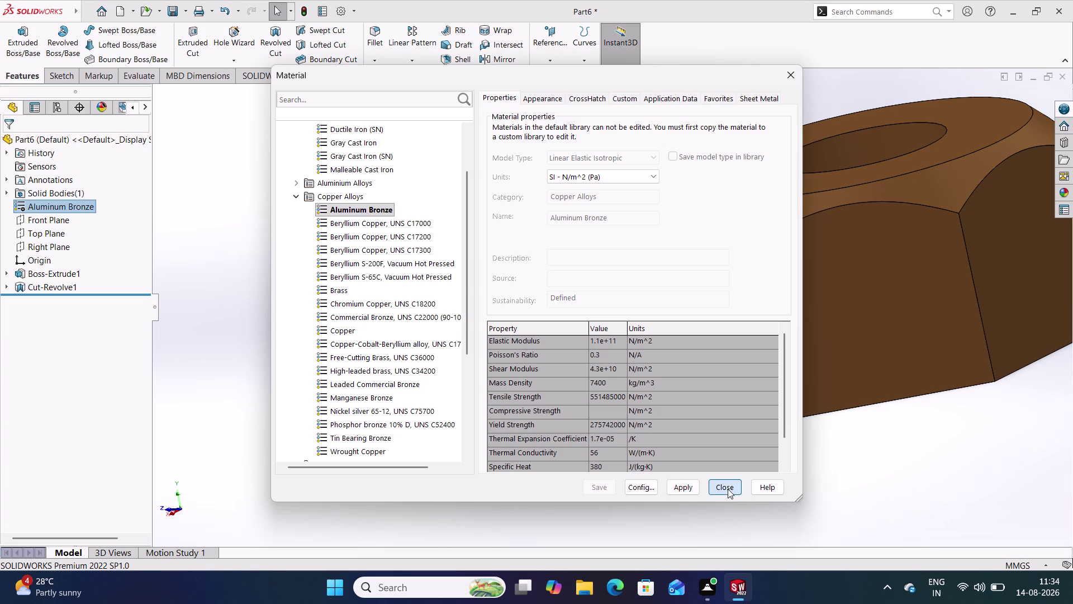
middle_drag(630, 382, 527, 317)
middle_drag(526, 317, 564, 450)
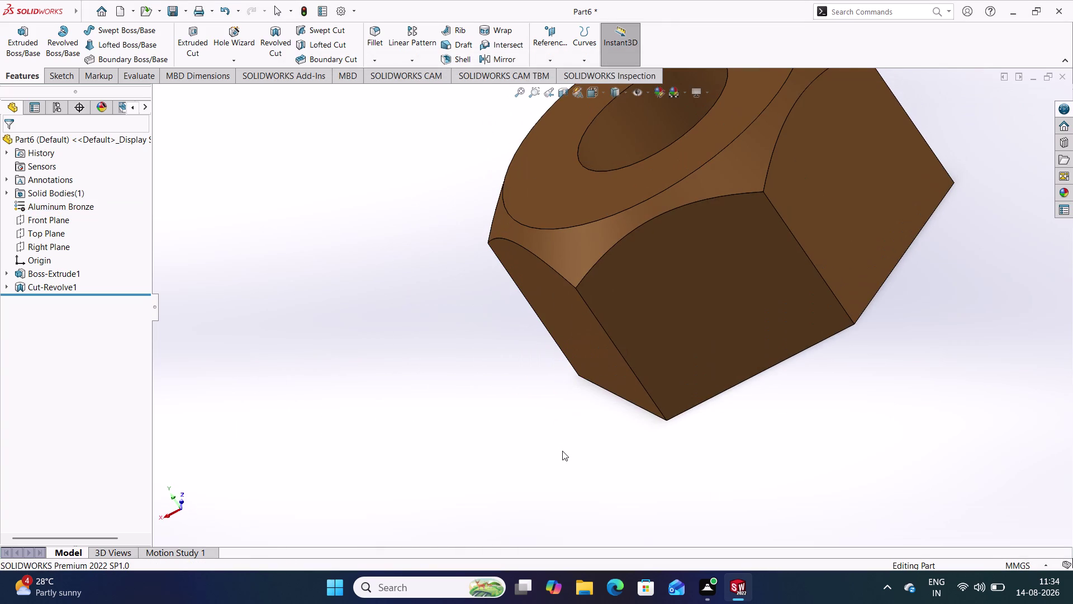
Switch to isometric view and enter 'Nut' as the Save As file name.
key(ctrl+7)
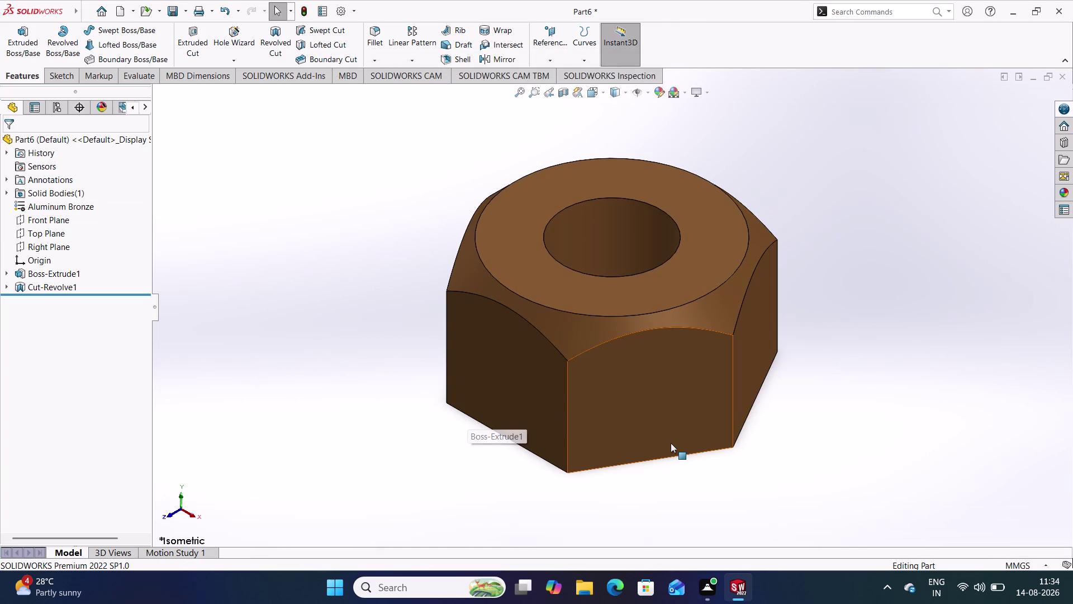
key(ctrl+s)
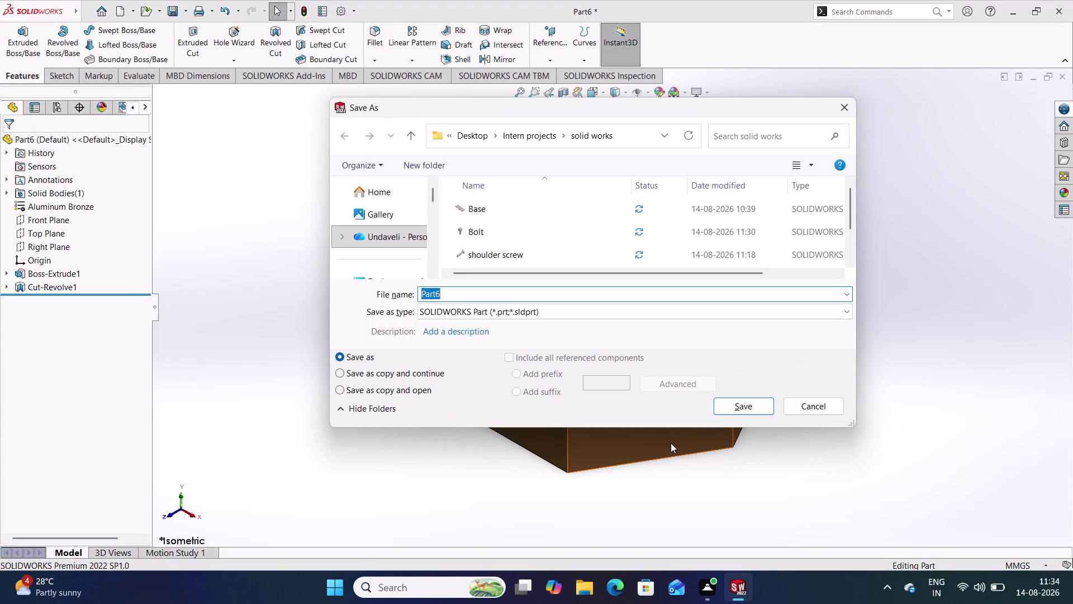
text(N)
text(ut)
Browse to the solid works folder and confirm saving the part as 'Nut'.
scroll(down, 3)
scroll(up, 3)
scroll(down, 3)
scroll(up, 3)
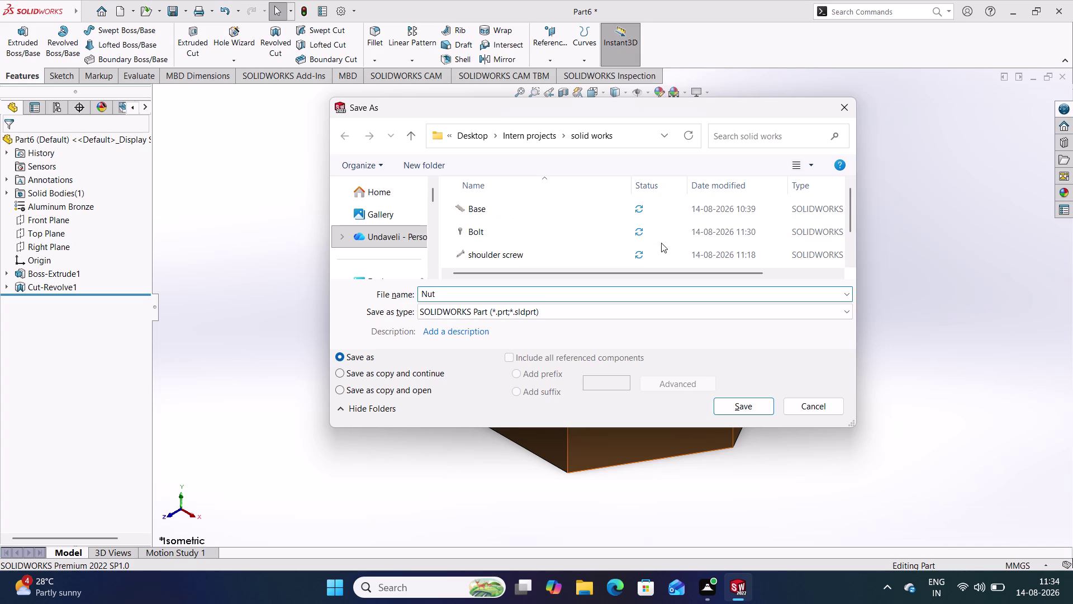
scroll(down, 3)
scroll(down, 3)
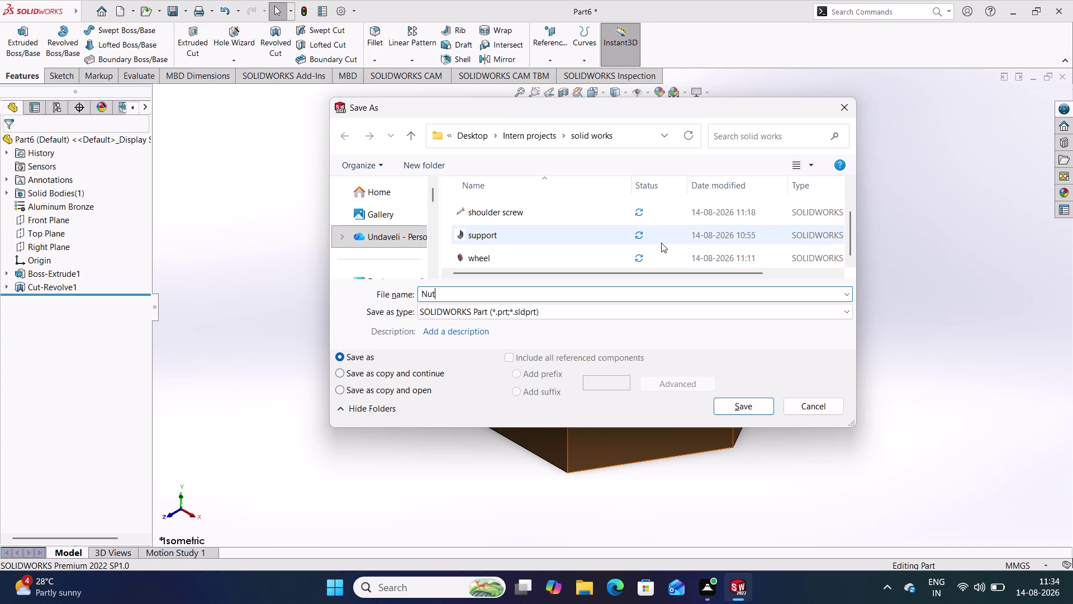
scroll(down, 3)
drag(851, 221, 849, 252)
drag(849, 252, 842, 220)
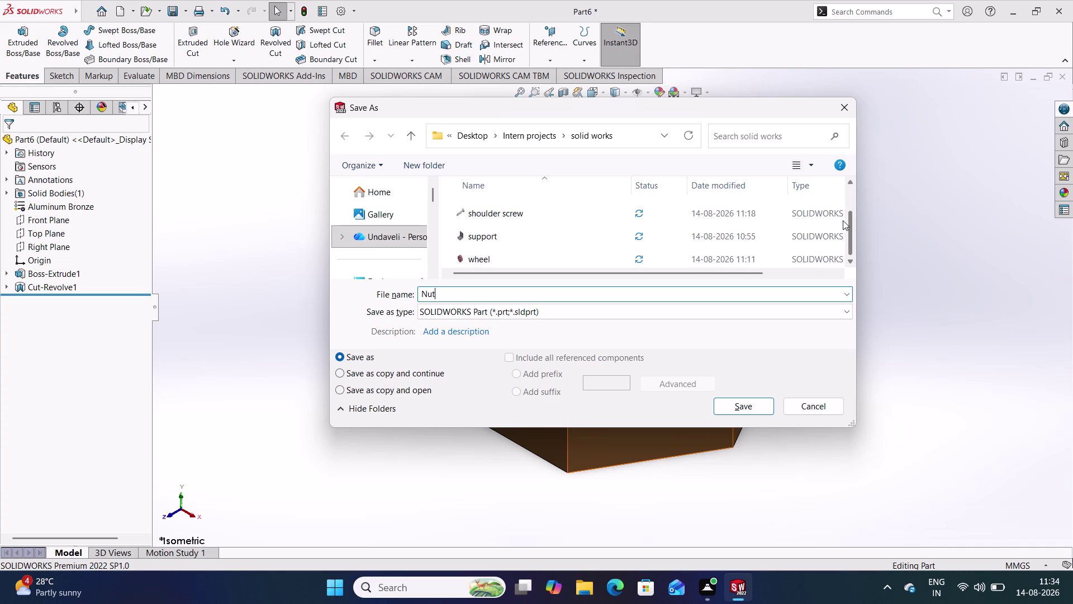
drag(843, 220, 839, 175)
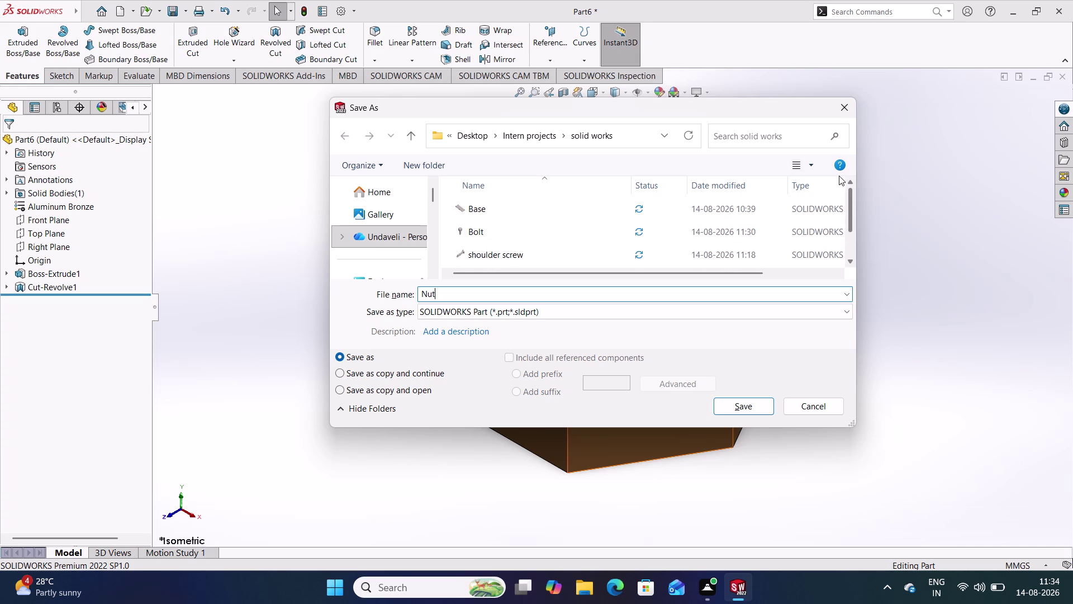
drag(839, 176, 844, 253)
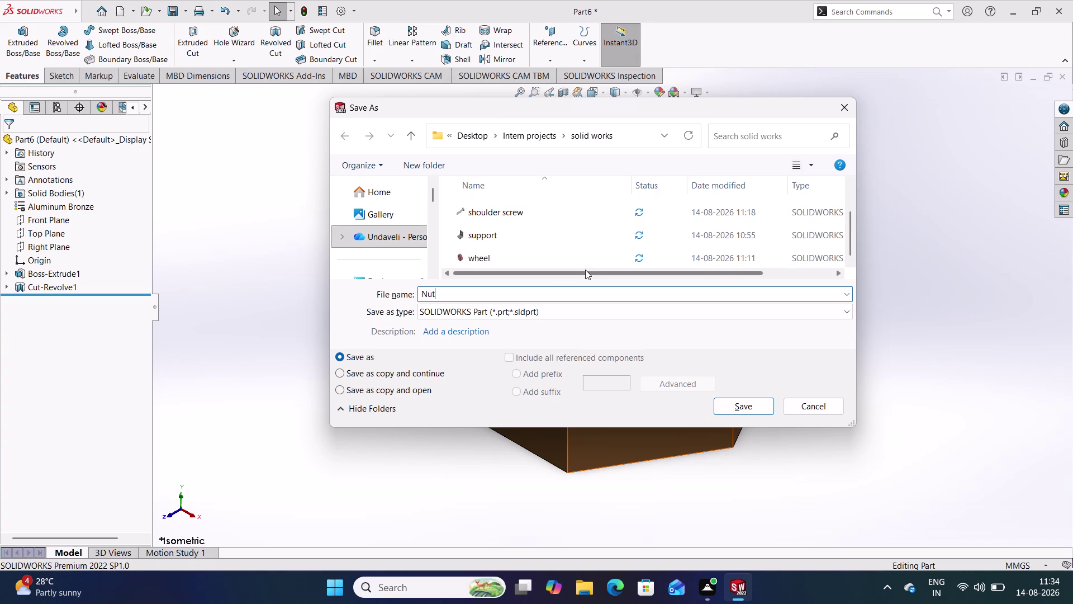
key(Return)
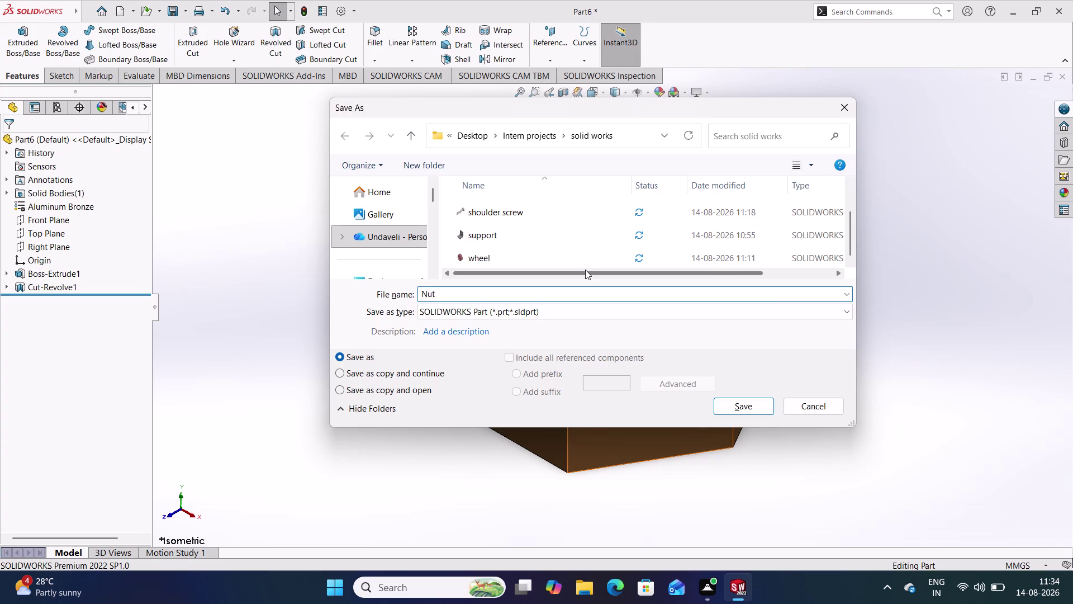